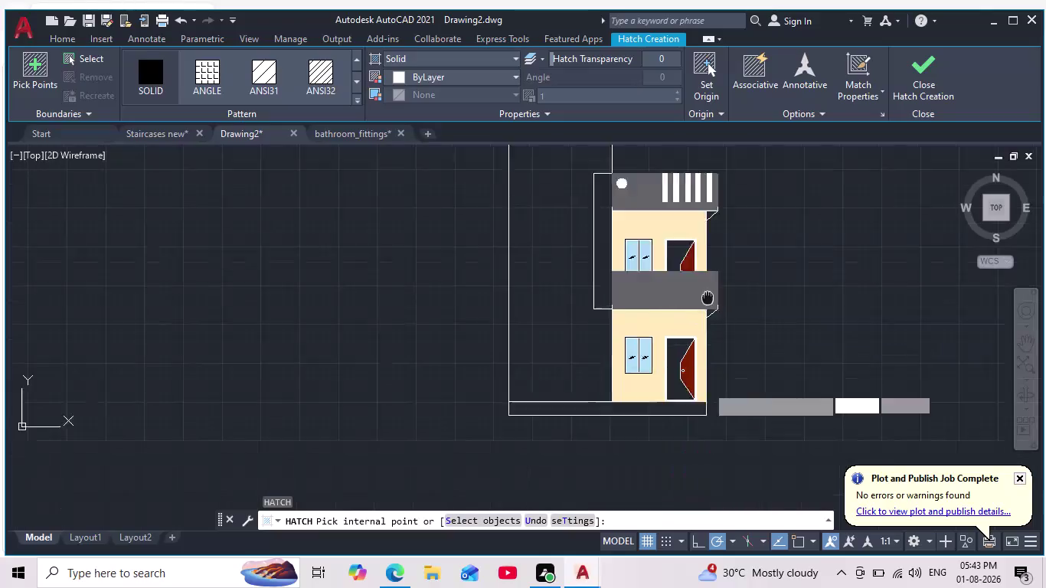
Cancel the unfinished hatch fill so no command is running.
scroll(down, 3)
middle_drag(711, 408, 739, 308)
scroll(up, 3)
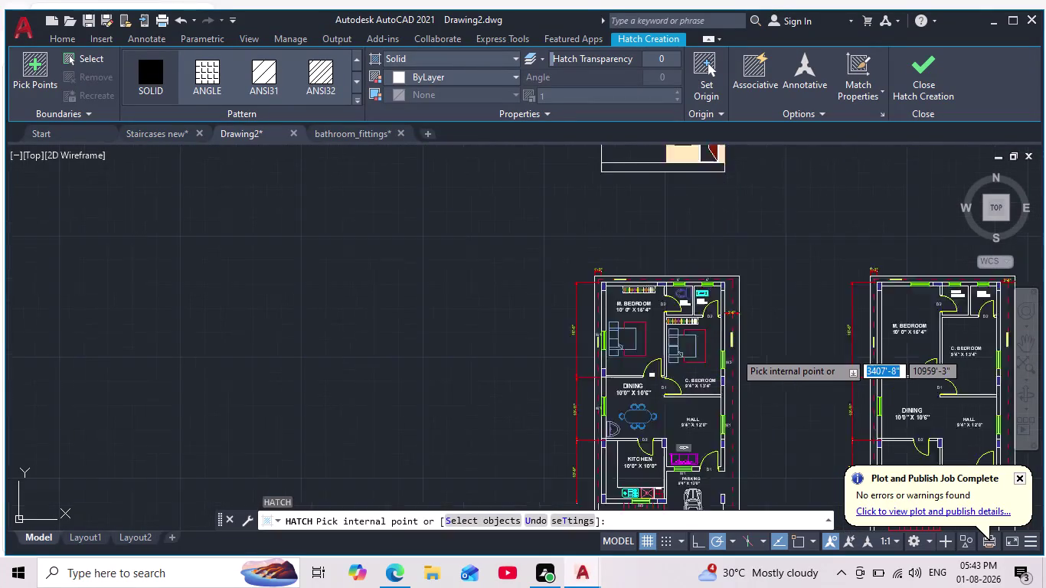
key(Escape)
key(Escape)
Pan and zoom across both floor plans, then recentre the front elevation.
middle_drag(751, 344, 760, 310)
scroll(up, 3)
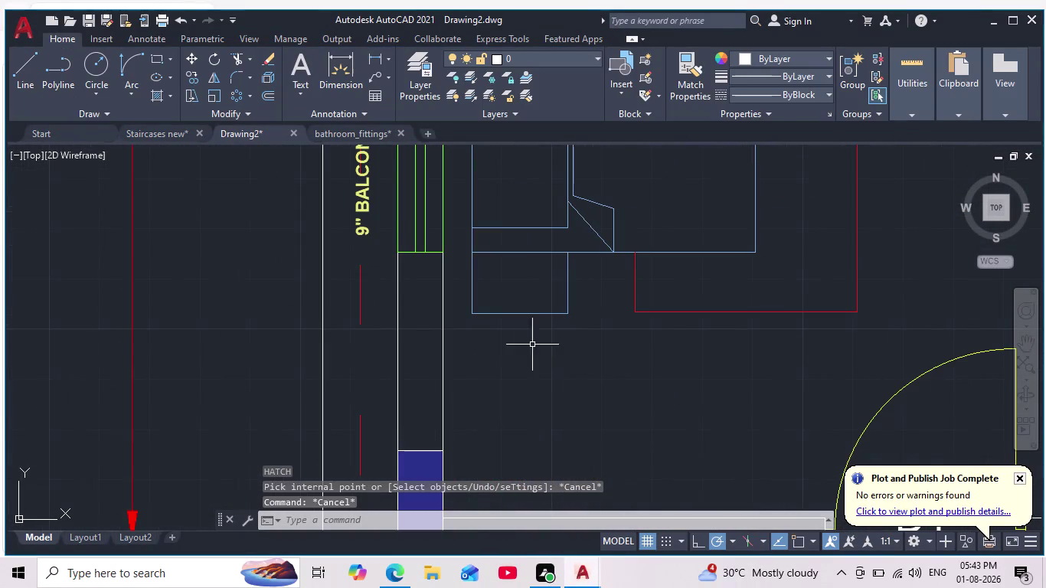
scroll(down, 3)
scroll(up, 3)
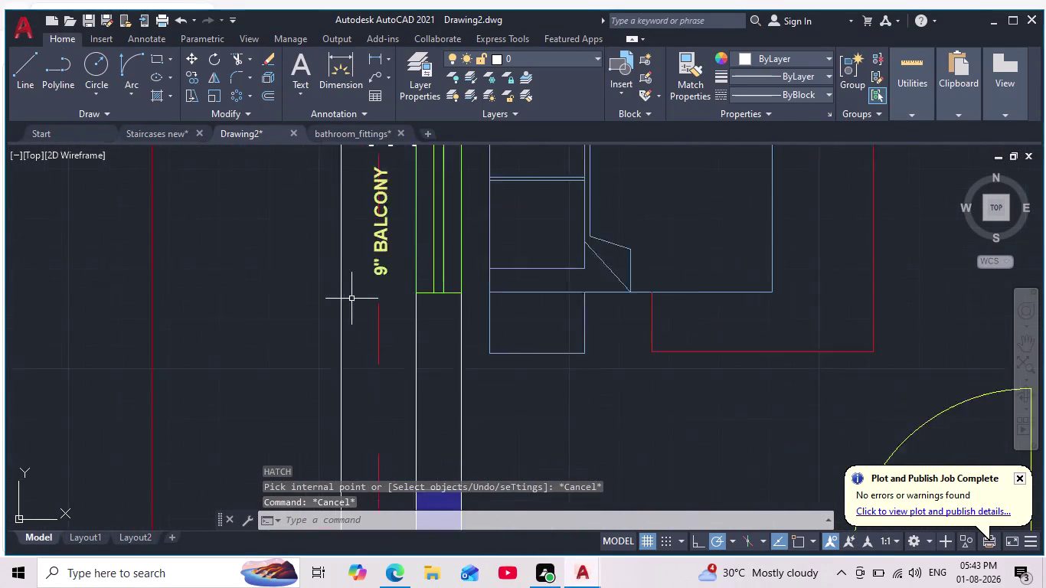
scroll(down, 3)
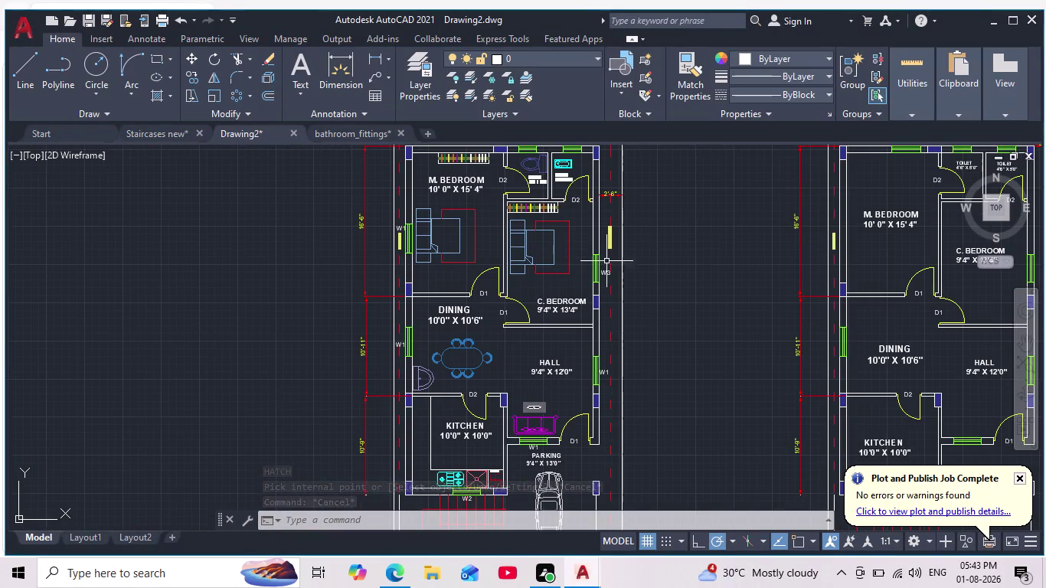
scroll(up, 3)
scroll(up, 3)
middle_drag(610, 222, 613, 295)
scroll(down, 3)
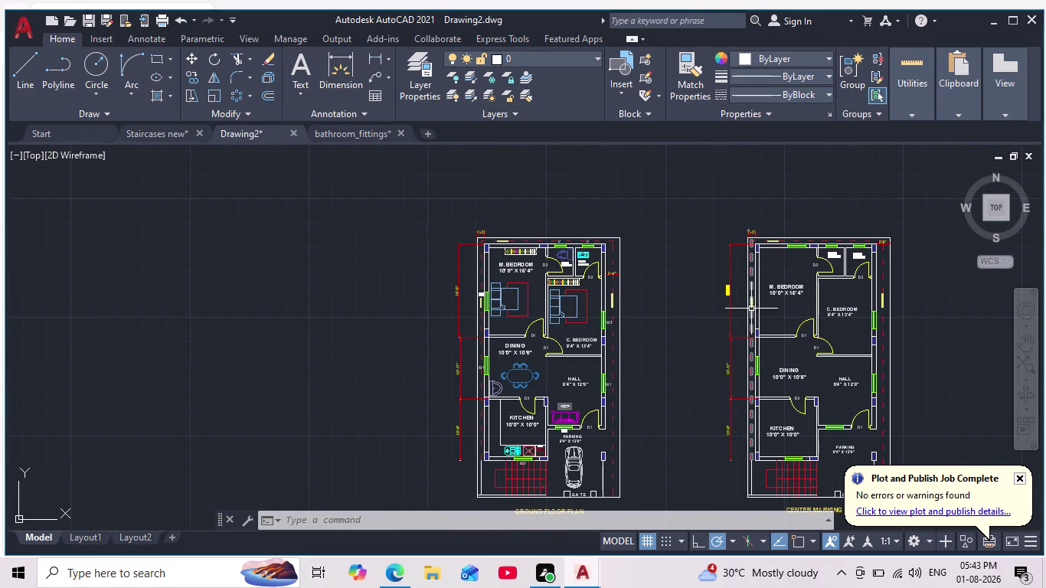
middle_drag(676, 352, 674, 333)
scroll(down, 3)
scroll(up, 3)
middle_drag(658, 353, 678, 469)
scroll(down, 3)
scroll(up, 3)
middle_drag(666, 311, 672, 393)
middle_drag(686, 351, 686, 368)
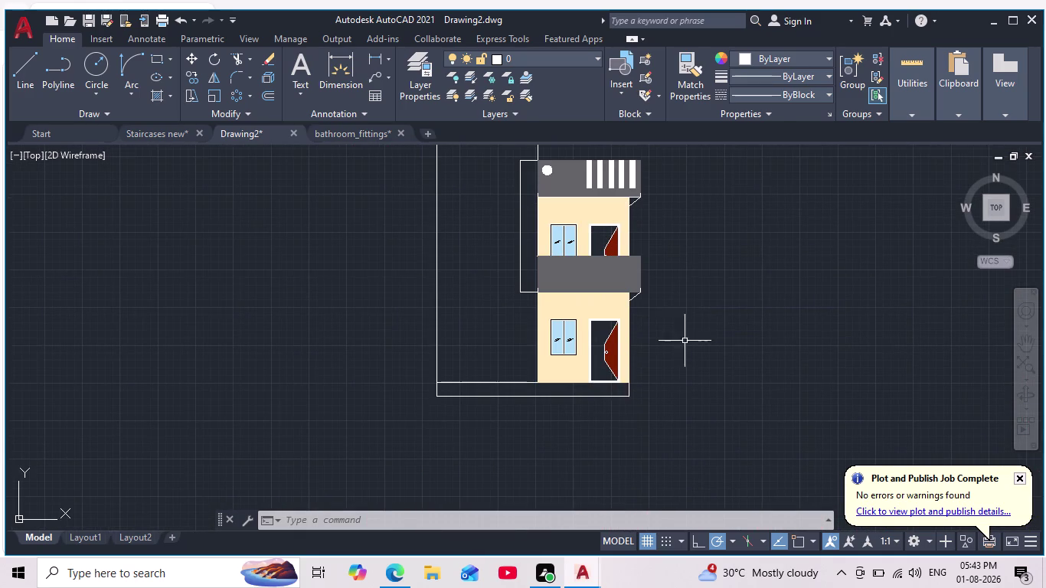
middle_drag(686, 368, 685, 390)
key(h)
key(Return)
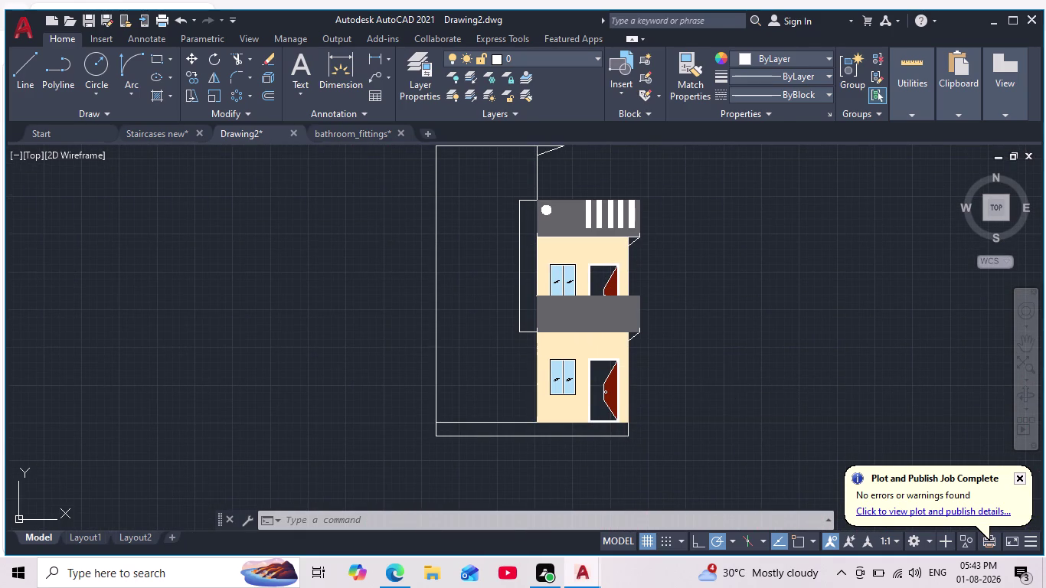
scroll(up, 3)
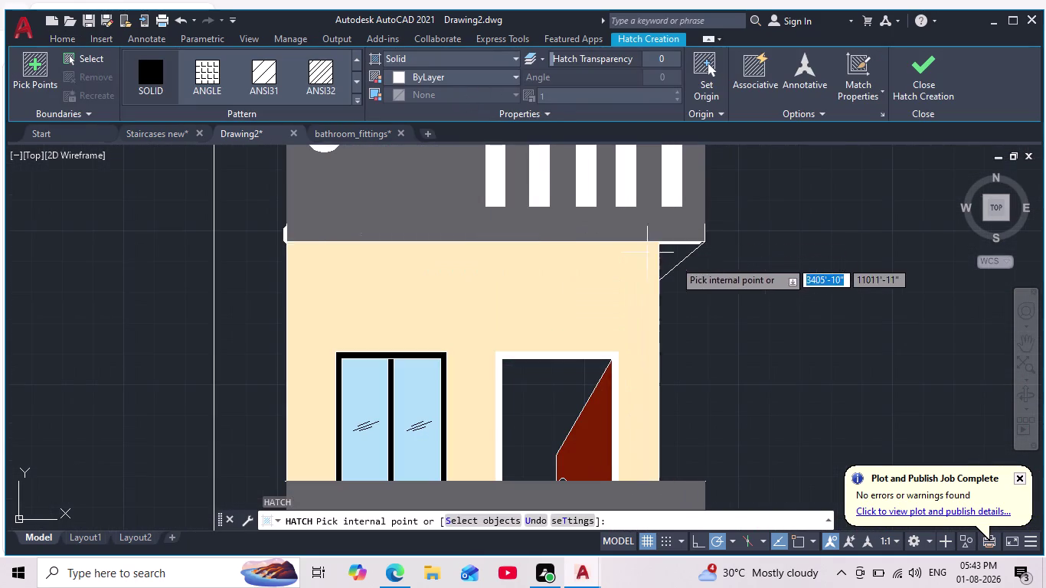
scroll(up, 3)
click(673, 249)
scroll(down, 3)
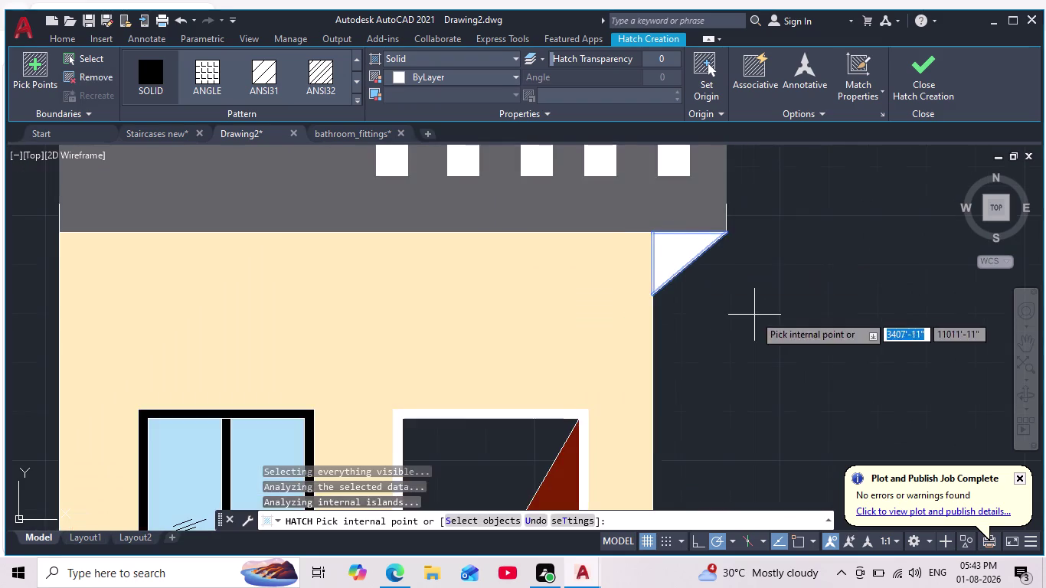
middle_drag(754, 316, 741, 293)
scroll(down, 3)
middle_drag(764, 387, 717, 322)
scroll(up, 3)
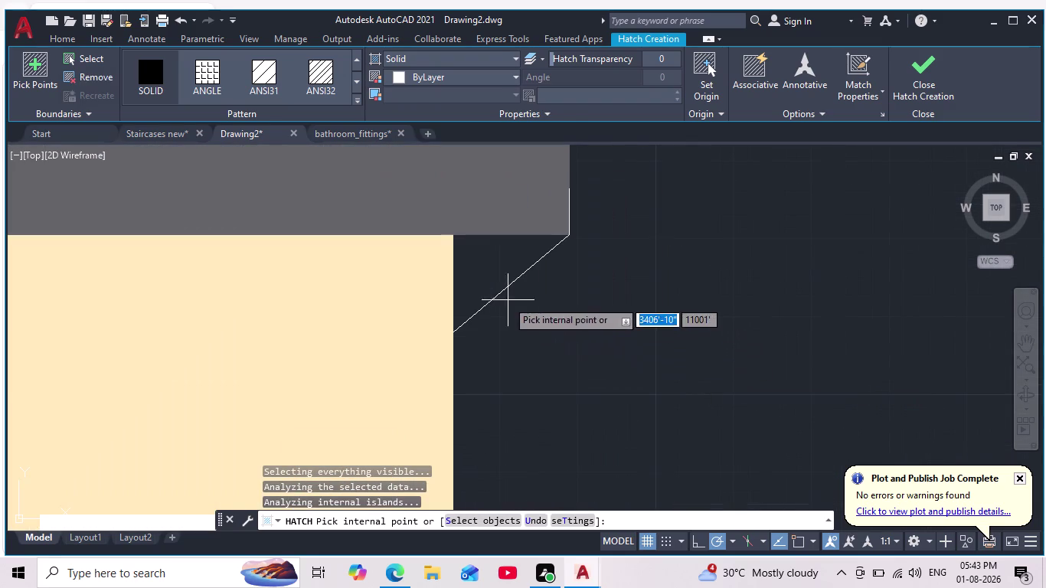
click(492, 284)
scroll(down, 3)
key(Escape)
scroll(down, 3)
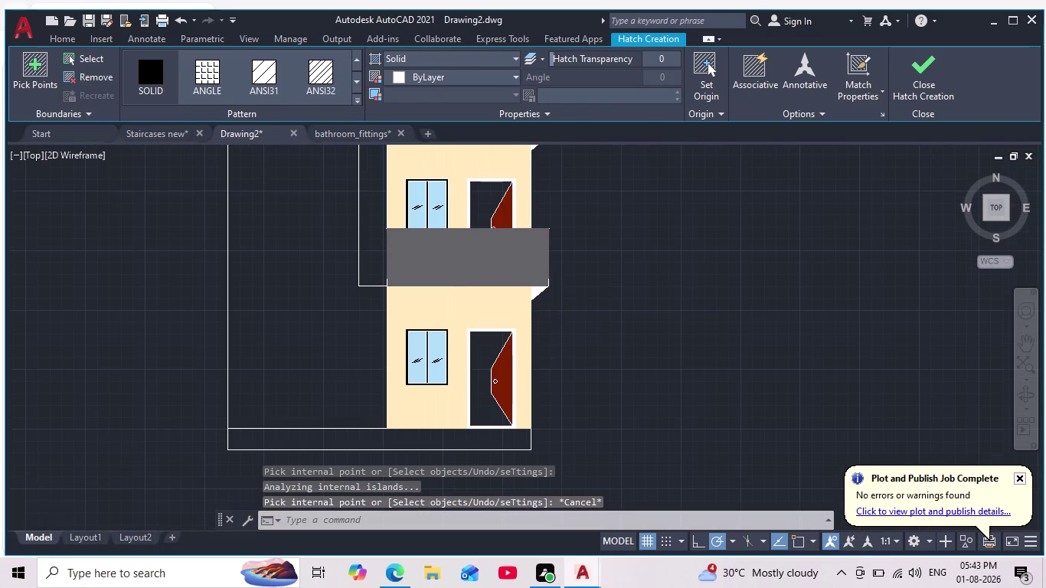
middle_drag(592, 334, 601, 361)
scroll(down, 3)
scroll(up, 3)
middle_drag(598, 371, 605, 372)
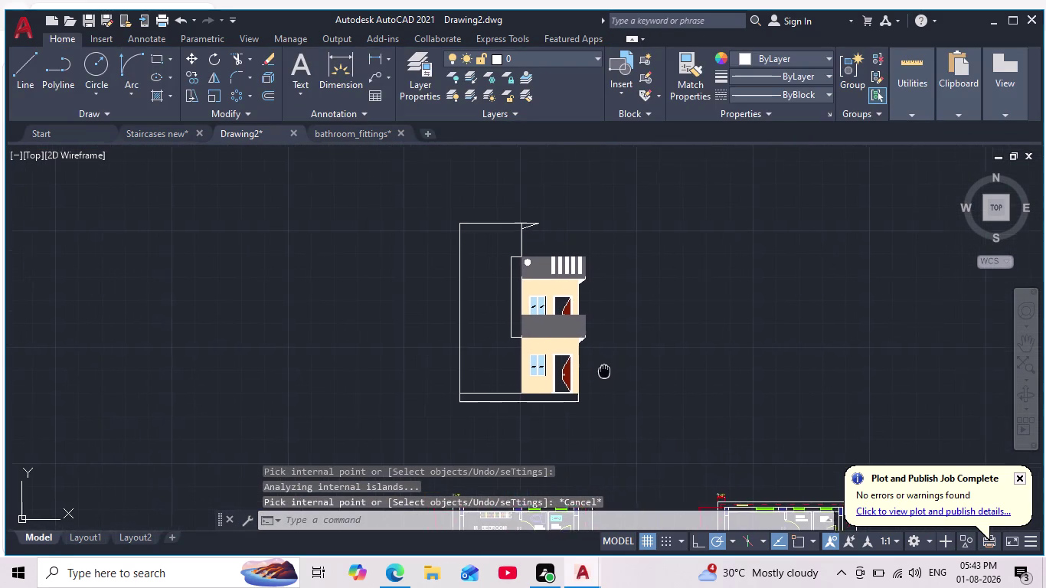
middle_drag(606, 372, 624, 378)
scroll(up, 3)
middle_drag(642, 357, 672, 384)
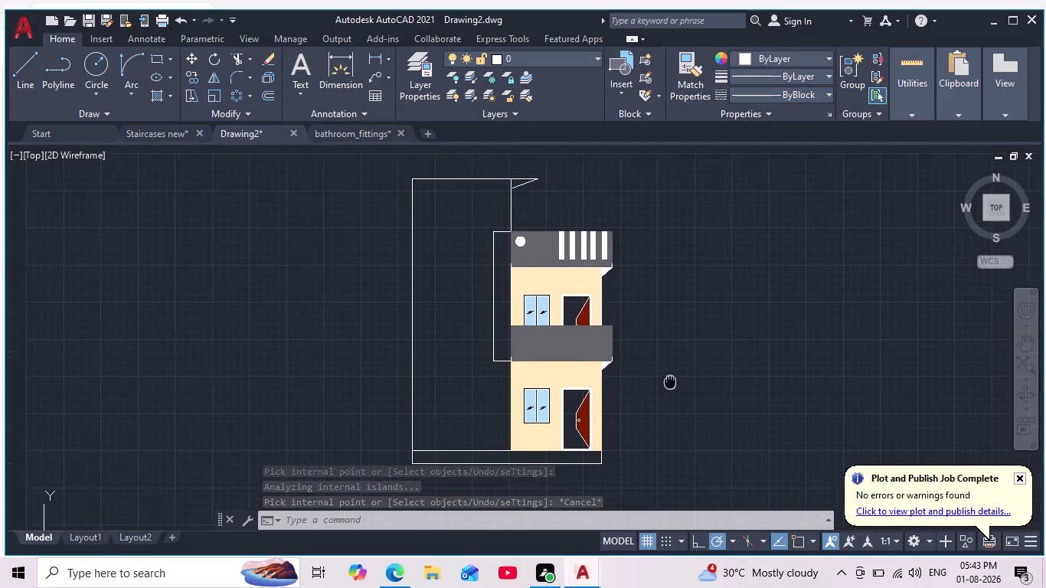
middle_drag(673, 384, 676, 386)
scroll(down, 3)
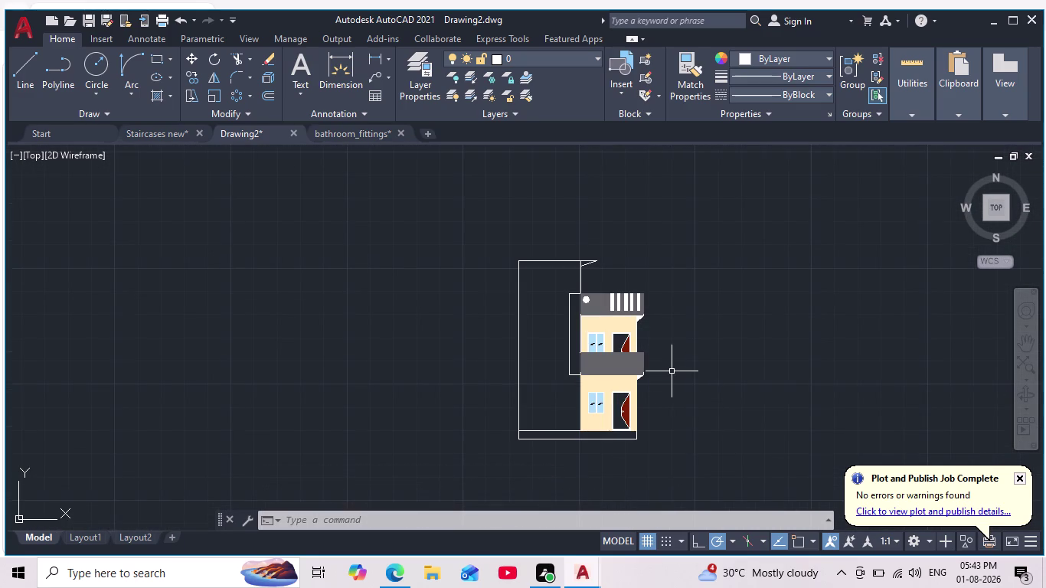
scroll(up, 3)
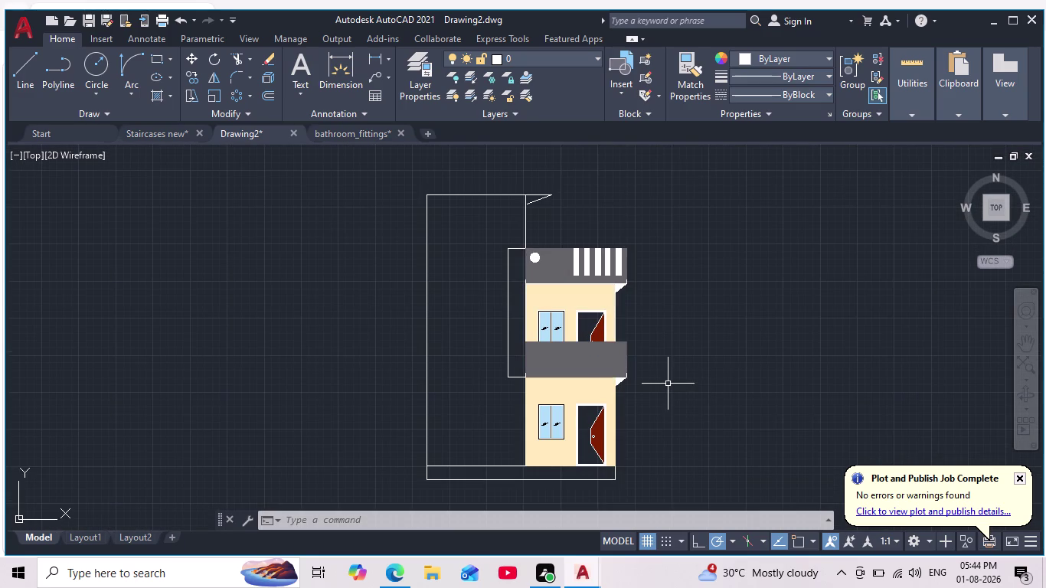
scroll(down, 3)
scroll(up, 3)
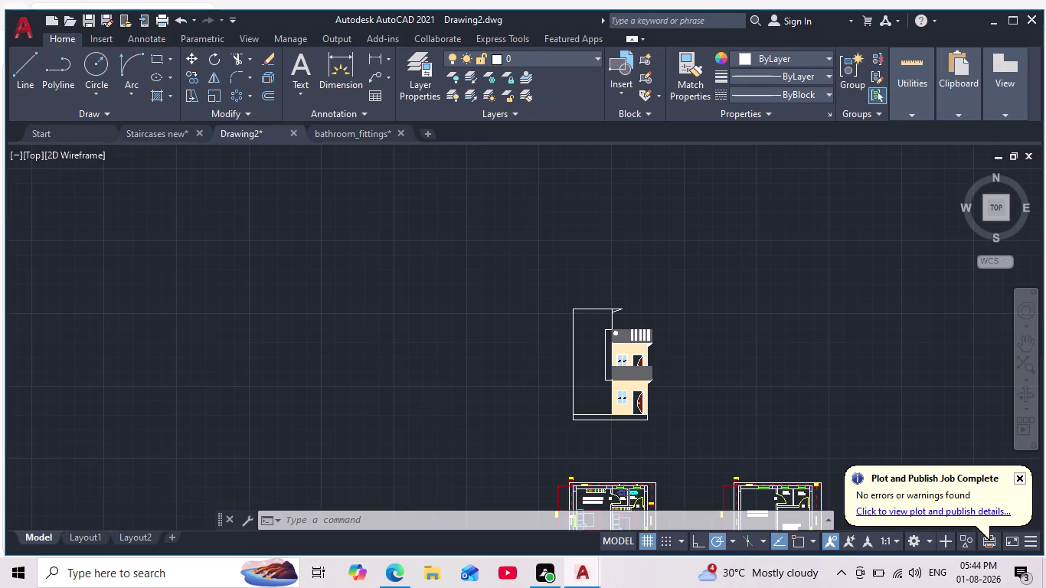
middle_drag(666, 383, 703, 424)
scroll(down, 3)
scroll(up, 3)
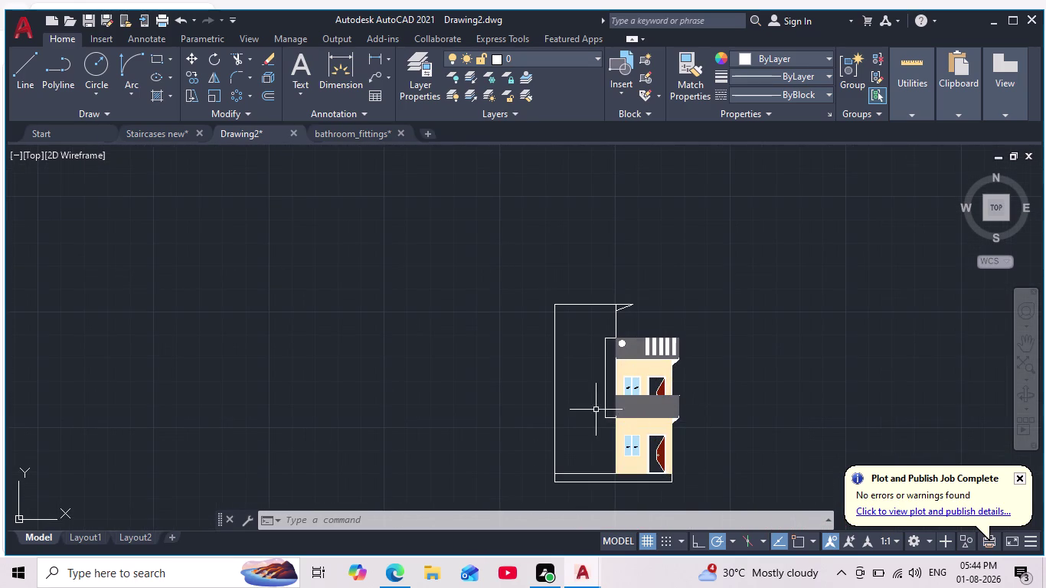
scroll(up, 3)
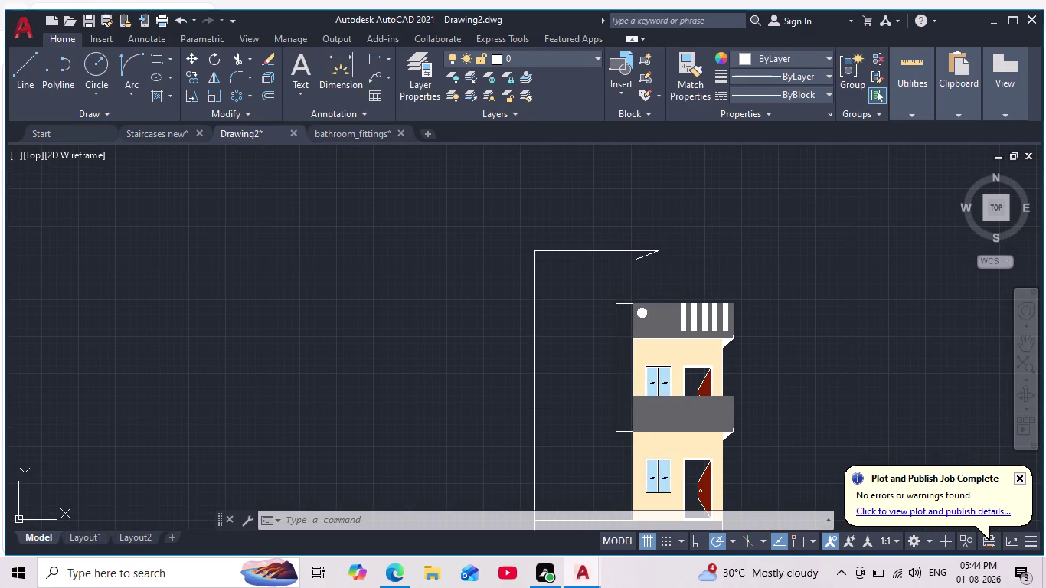
scroll(down, 3)
scroll(up, 3)
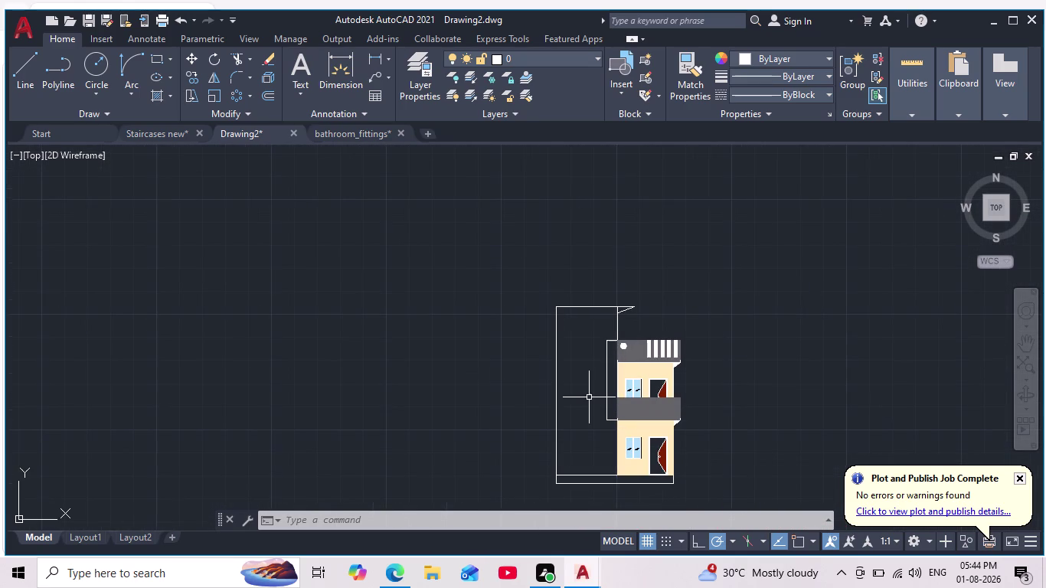
scroll(up, 3)
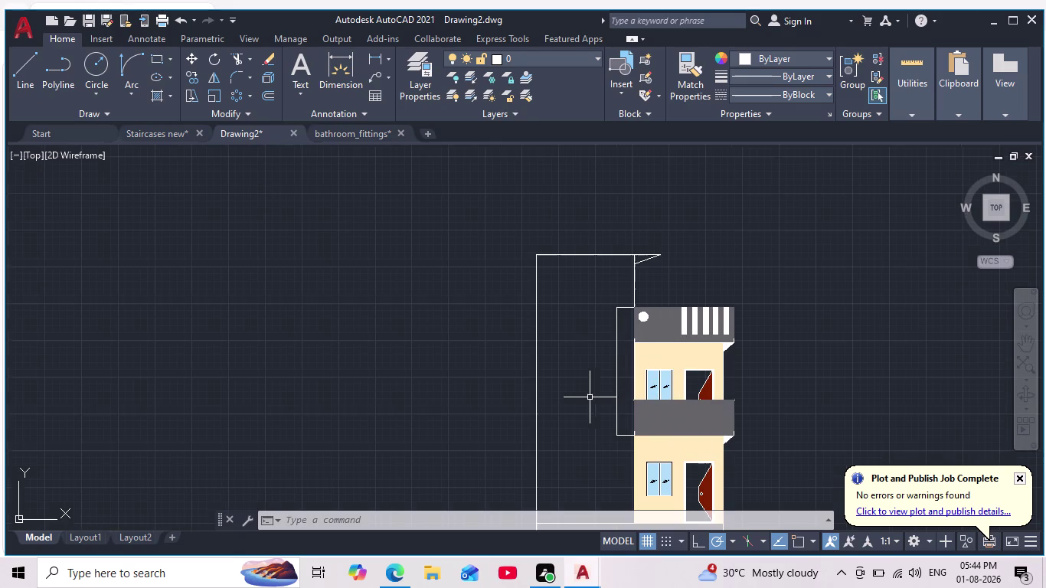
scroll(up, 3)
scroll(down, 3)
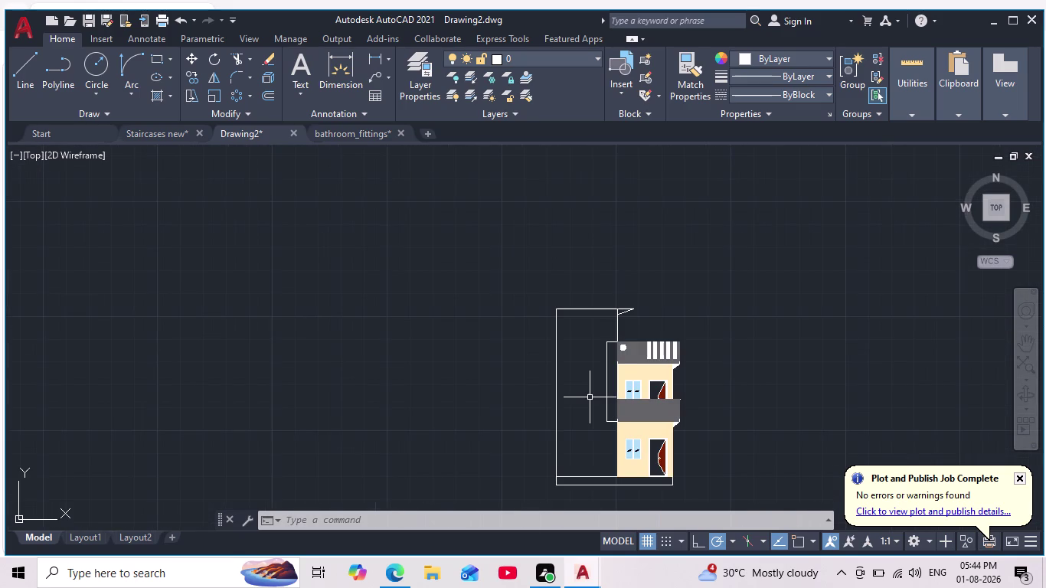
scroll(down, 3)
scroll(up, 3)
middle_drag(594, 400, 602, 369)
scroll(up, 3)
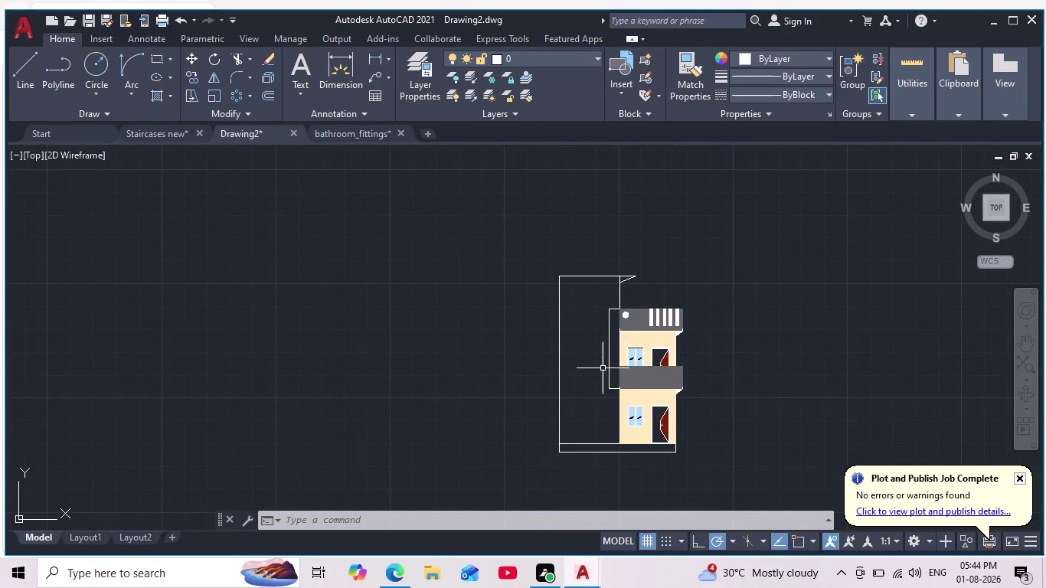
scroll(up, 3)
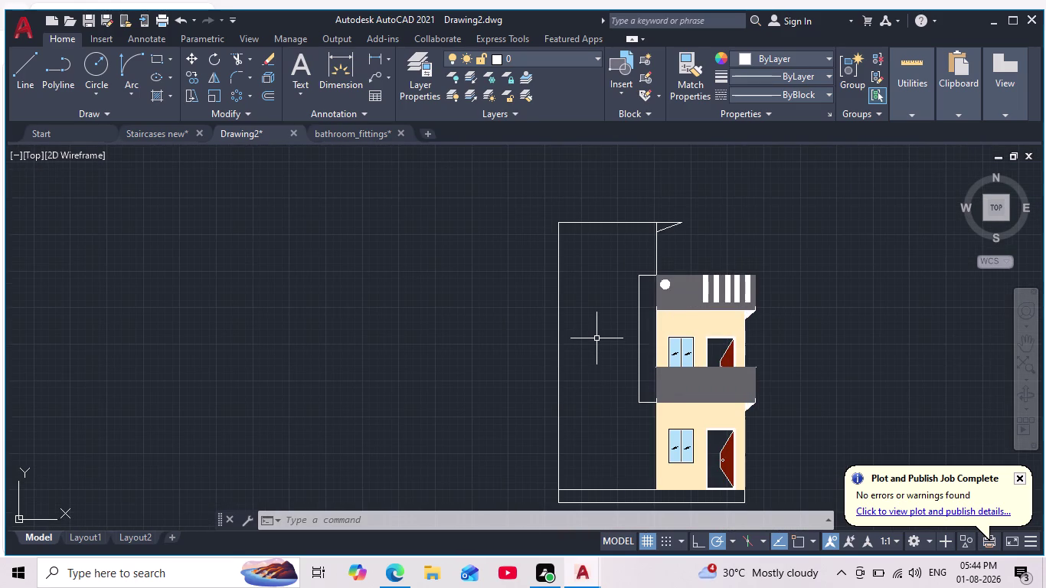
Solid-hatch the tall strip left of the house in dark grey 99,100,102.
key(h)
key(Return)
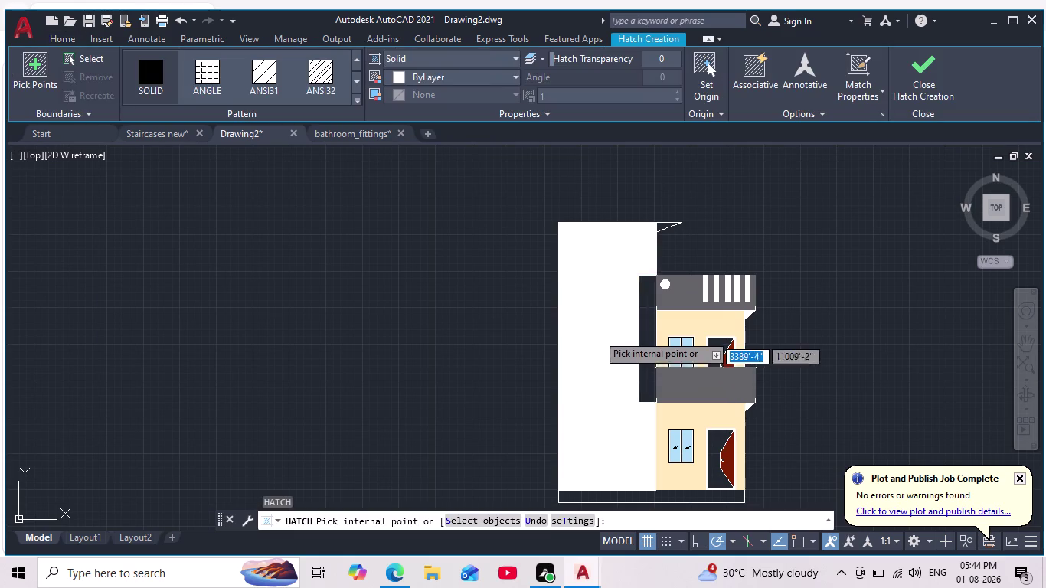
click(444, 78)
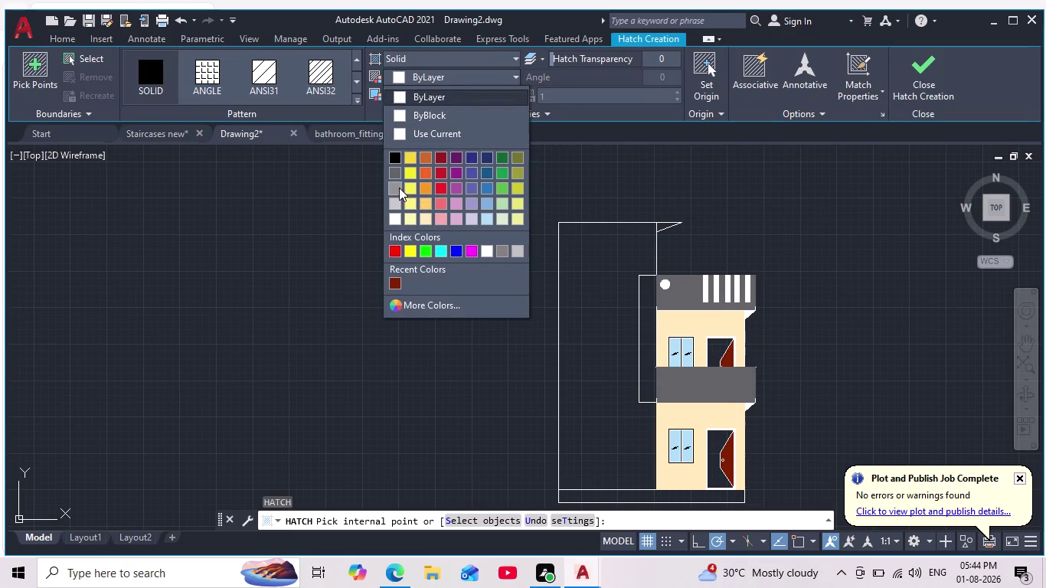
click(394, 173)
scroll(down, 3)
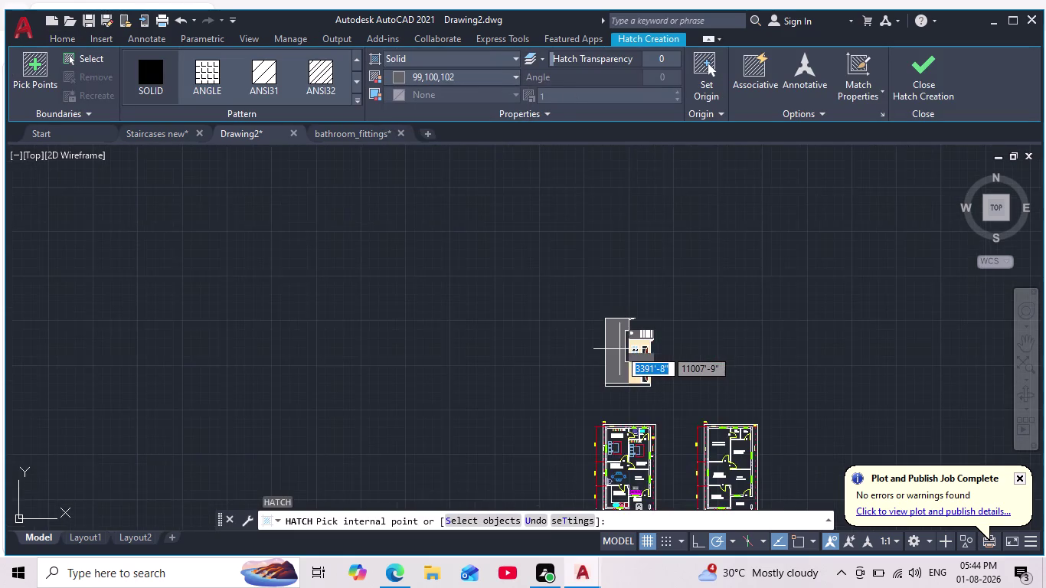
scroll(up, 3)
middle_drag(620, 349, 590, 352)
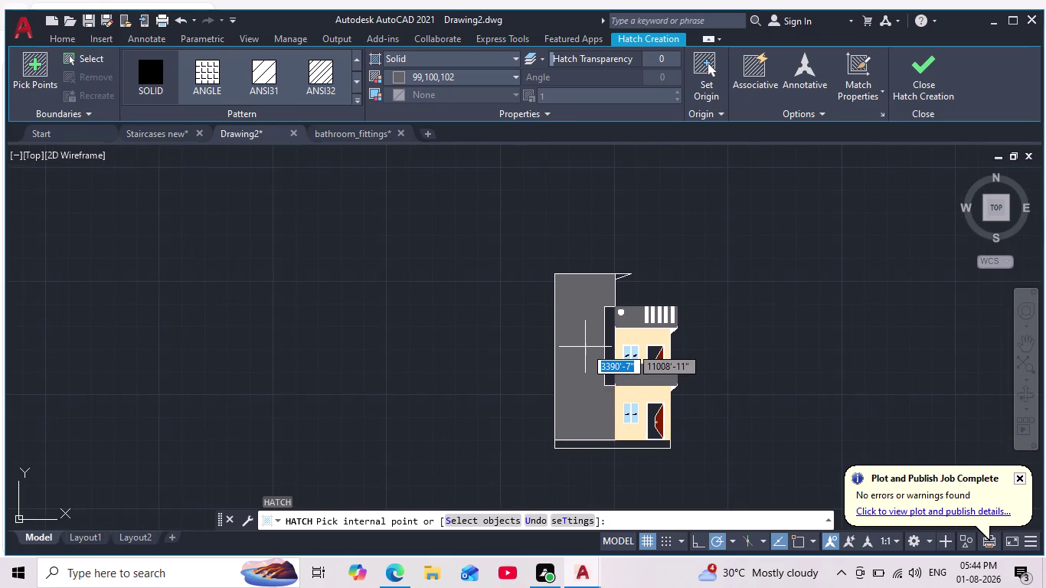
scroll(up, 3)
click(584, 346)
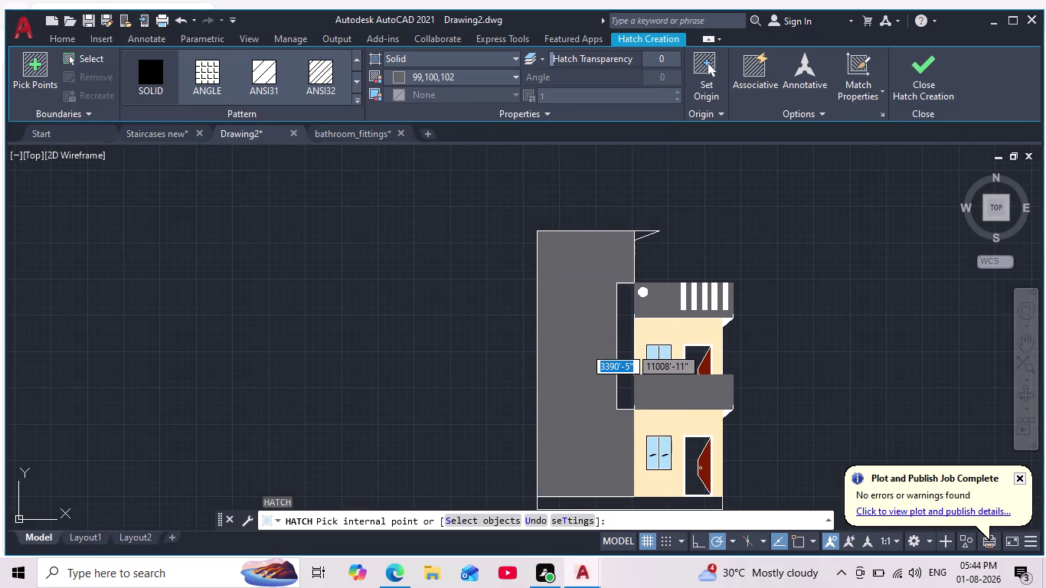
key(Escape)
Restart the solid hatch with a pale green fill colour.
scroll(down, 3)
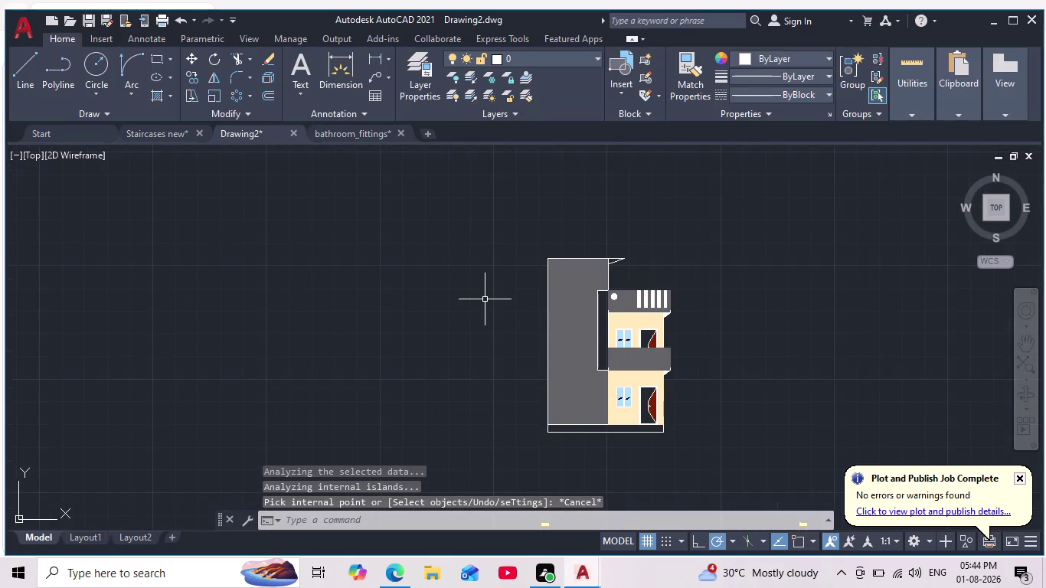
key(h)
key(Return)
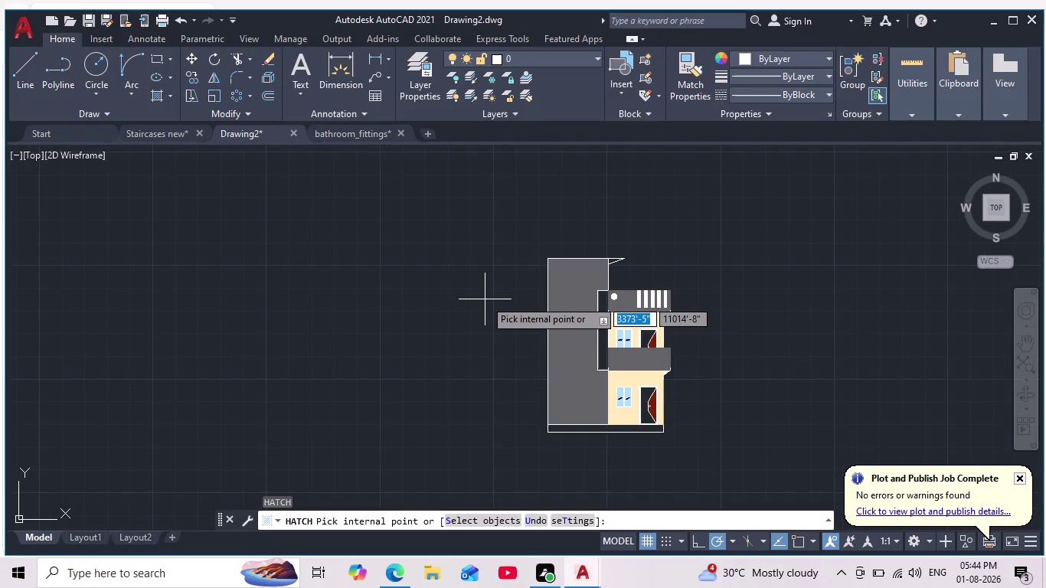
click(398, 75)
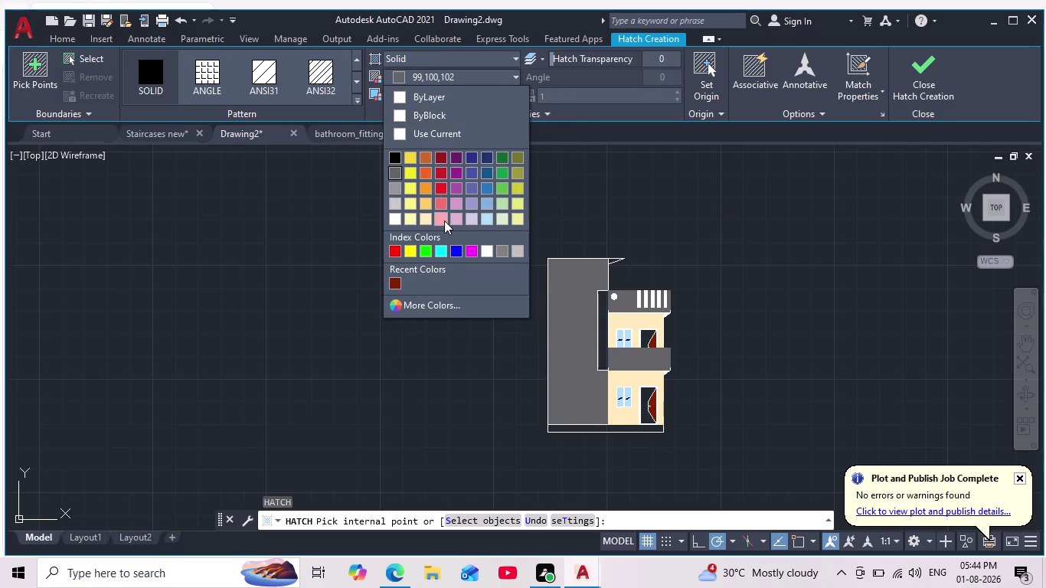
click(506, 221)
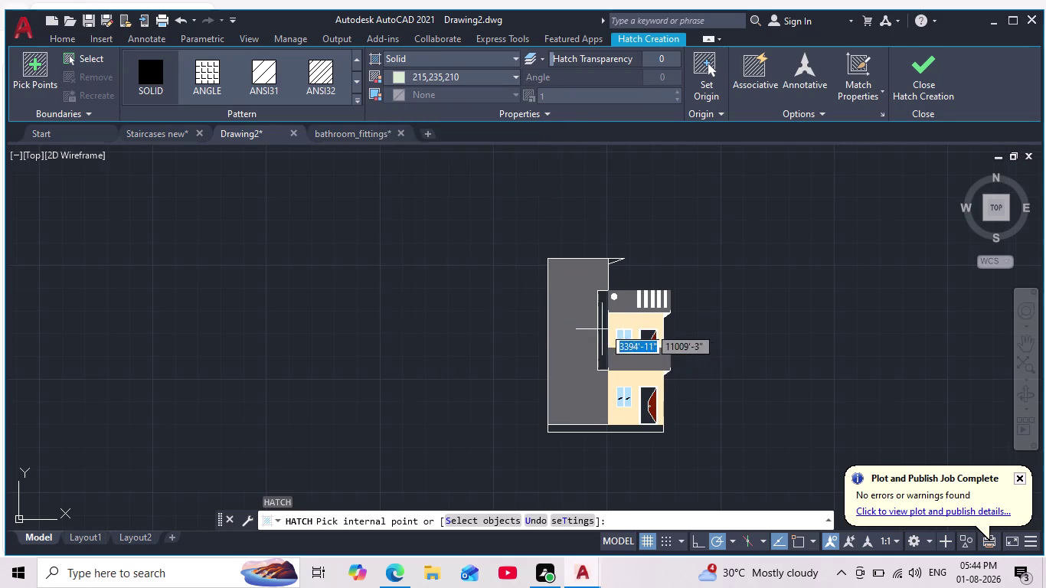
scroll(up, 3)
scroll(down, 3)
scroll(up, 3)
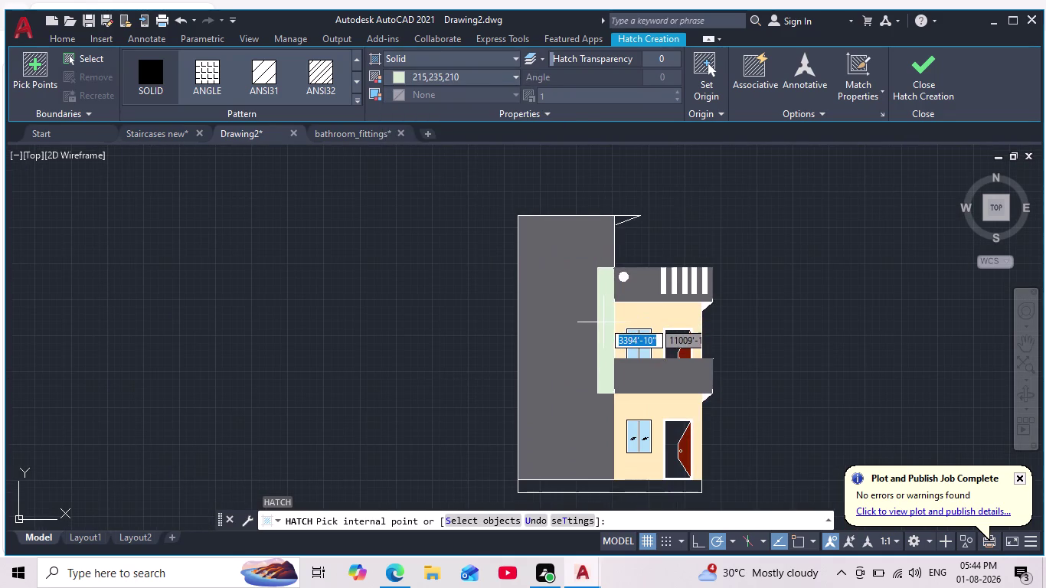
Switch the hatch colour to dark red, then reset it to ByLayer.
click(394, 78)
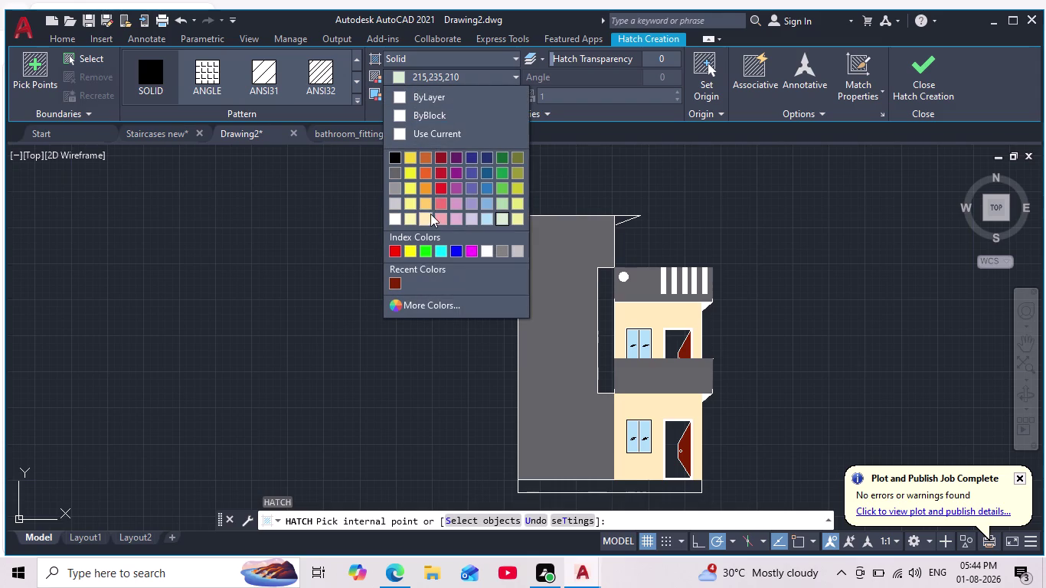
click(440, 157)
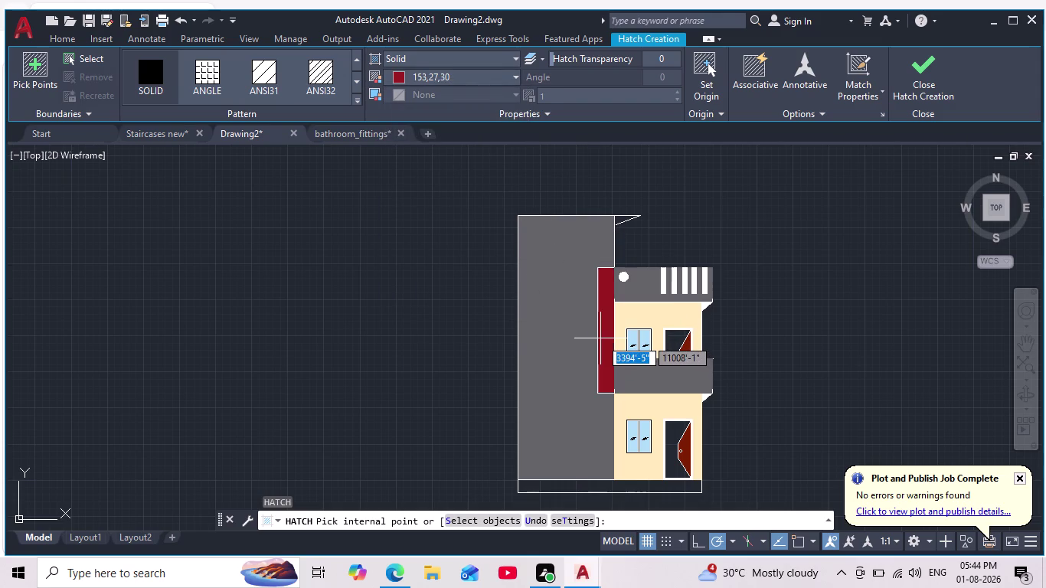
scroll(down, 3)
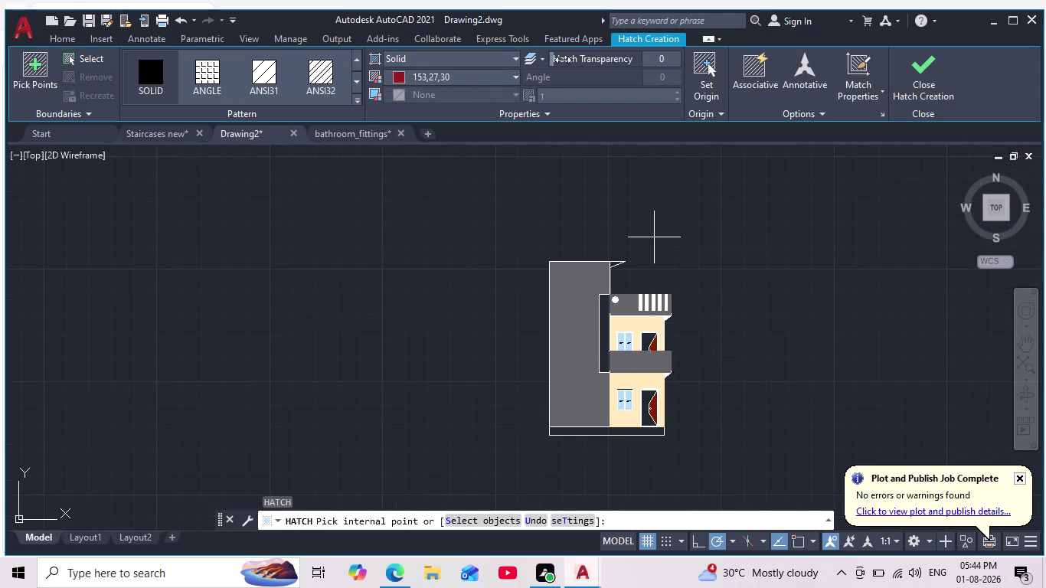
click(394, 78)
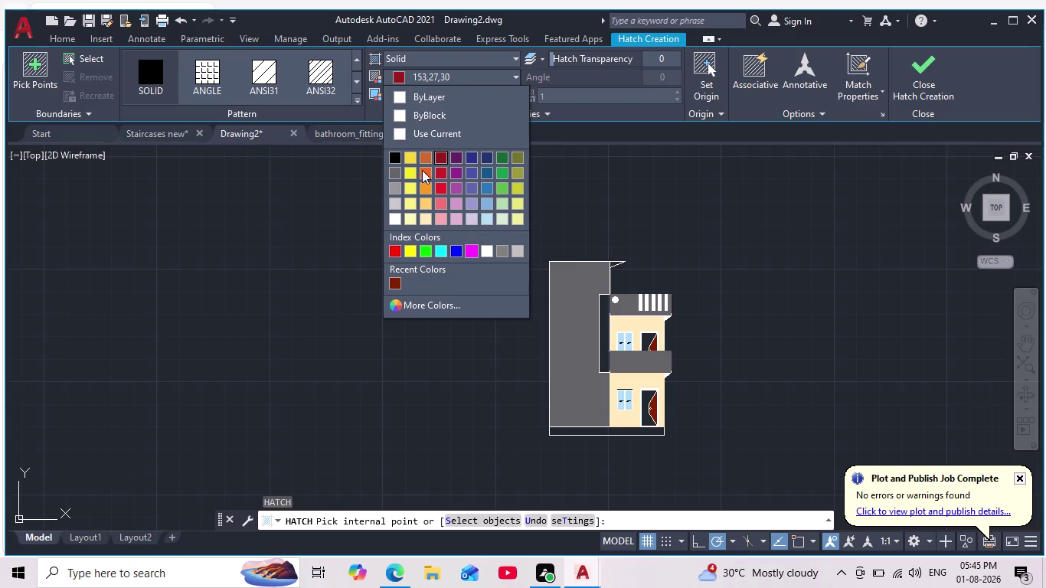
click(400, 96)
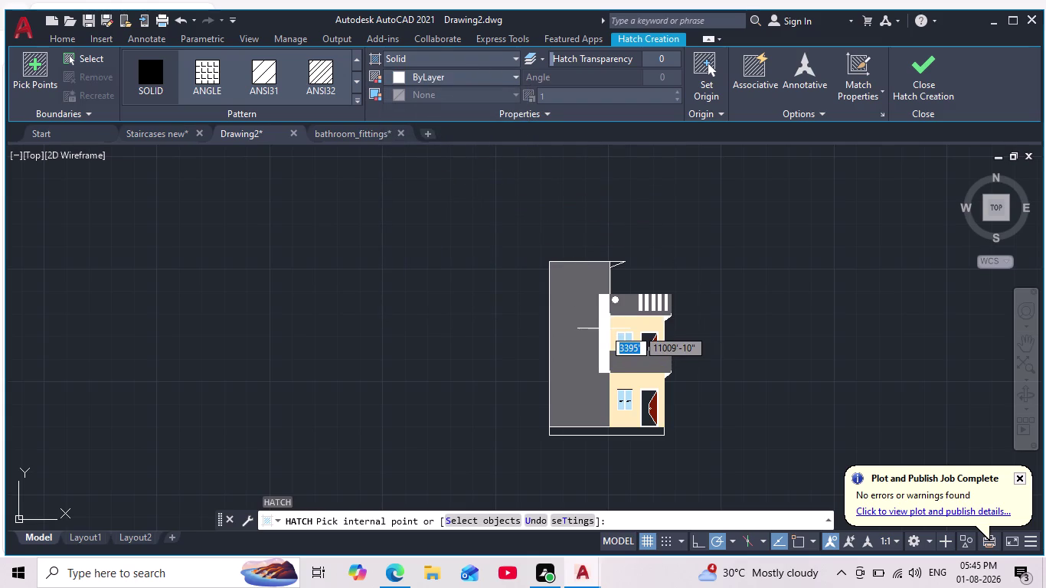
Pan and zoom to enlarge and recentre the front elevation.
scroll(down, 3)
scroll(up, 3)
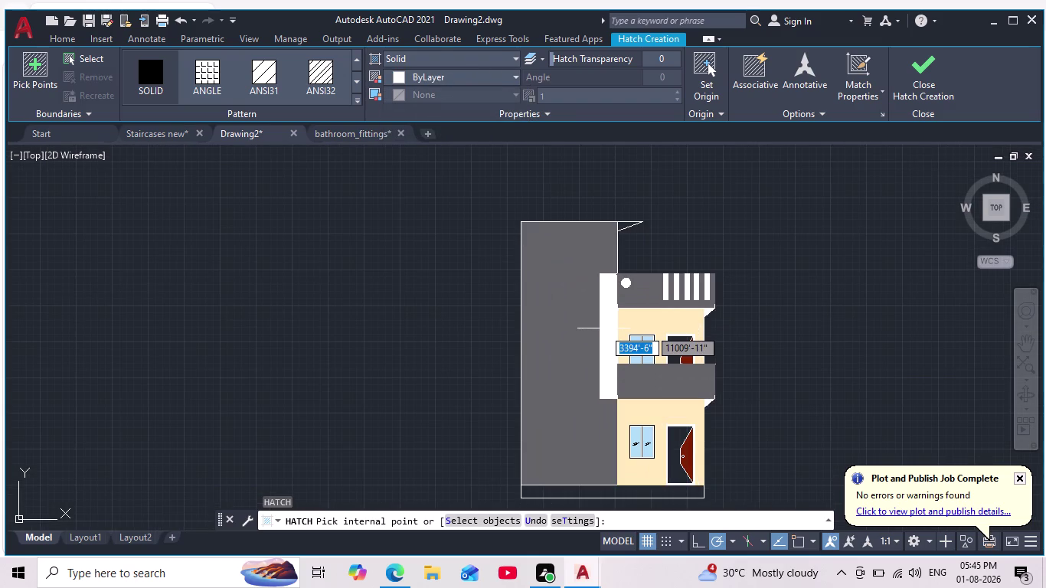
middle_drag(811, 235, 798, 278)
scroll(down, 3)
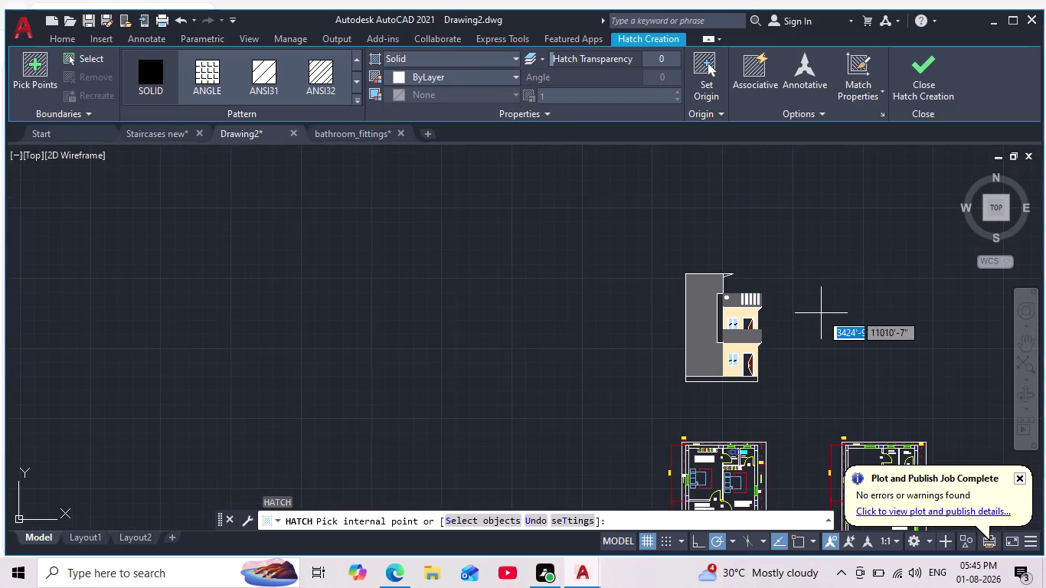
middle_drag(821, 313, 785, 329)
scroll(up, 3)
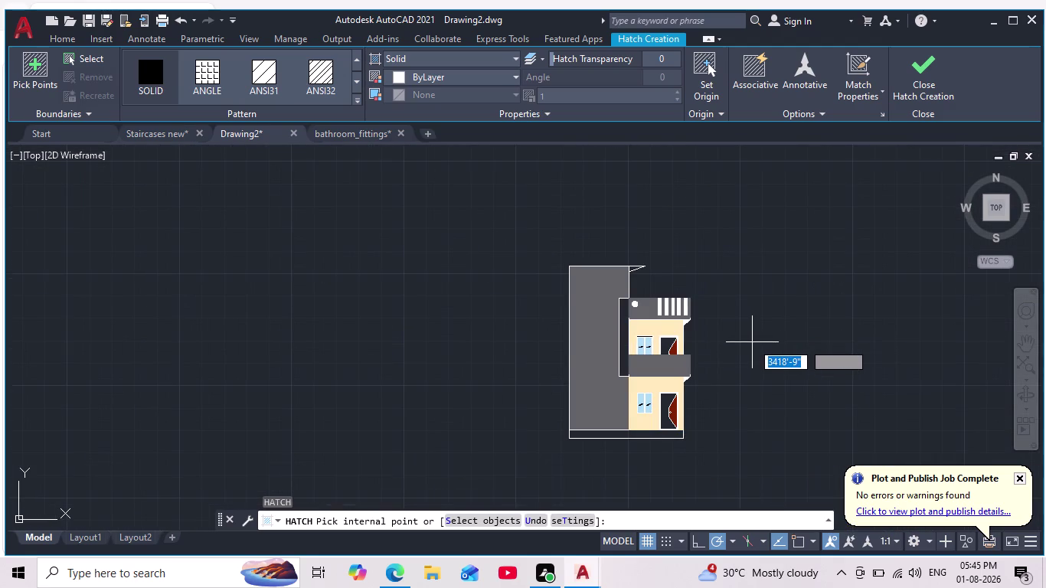
scroll(up, 3)
middle_drag(752, 354, 790, 338)
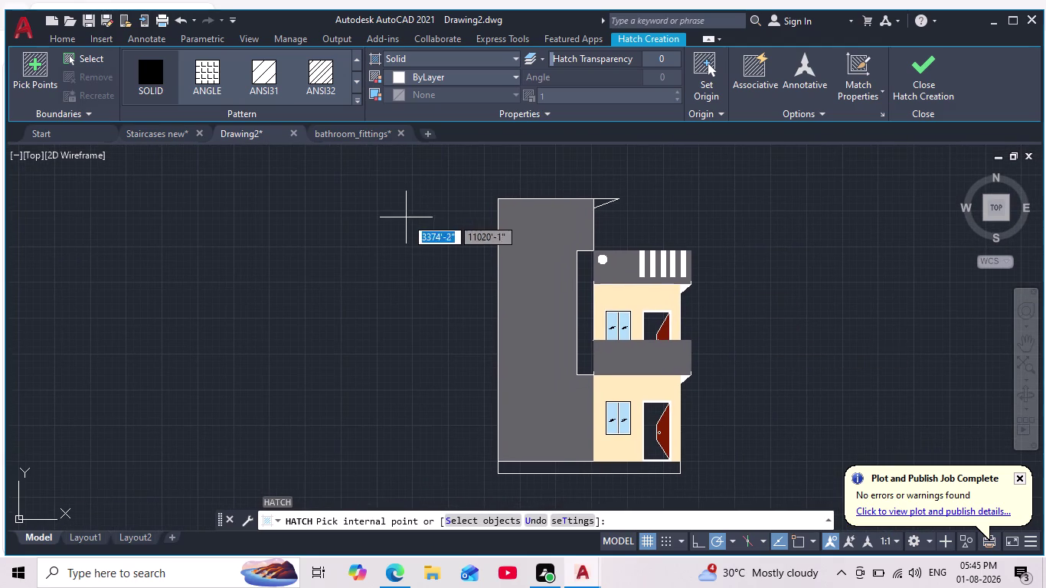
middle_drag(406, 218, 428, 261)
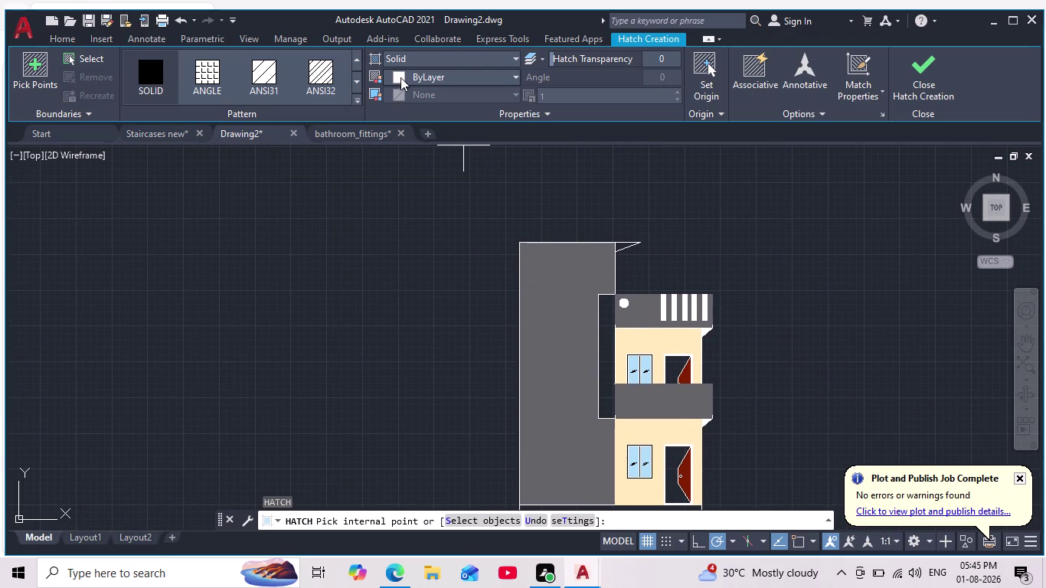
Set the hatch colour to pink 247,171,174, then open the Select Color dialog.
click(400, 76)
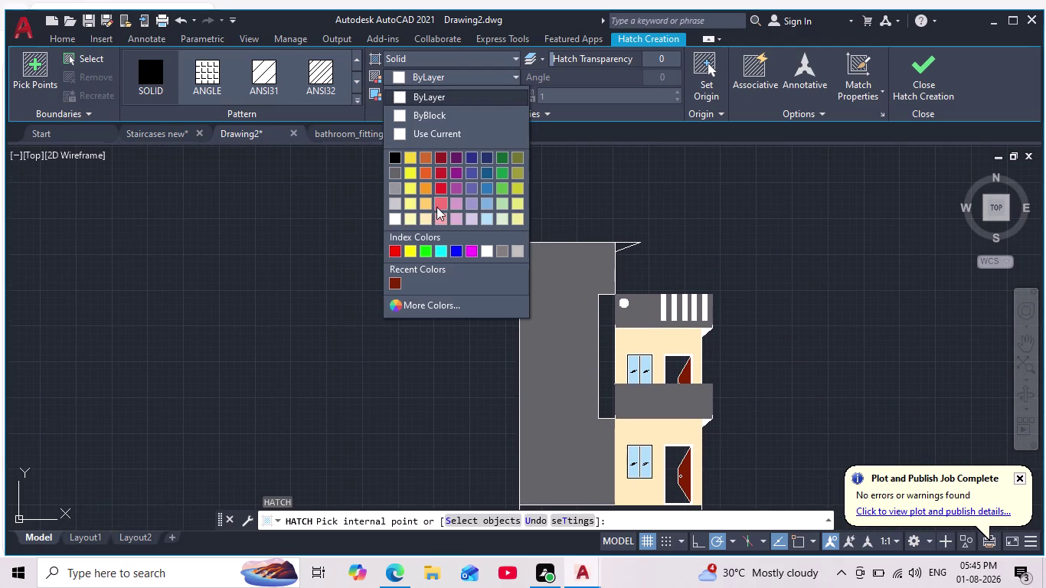
scroll(down, 3)
click(441, 217)
scroll(down, 3)
scroll(up, 3)
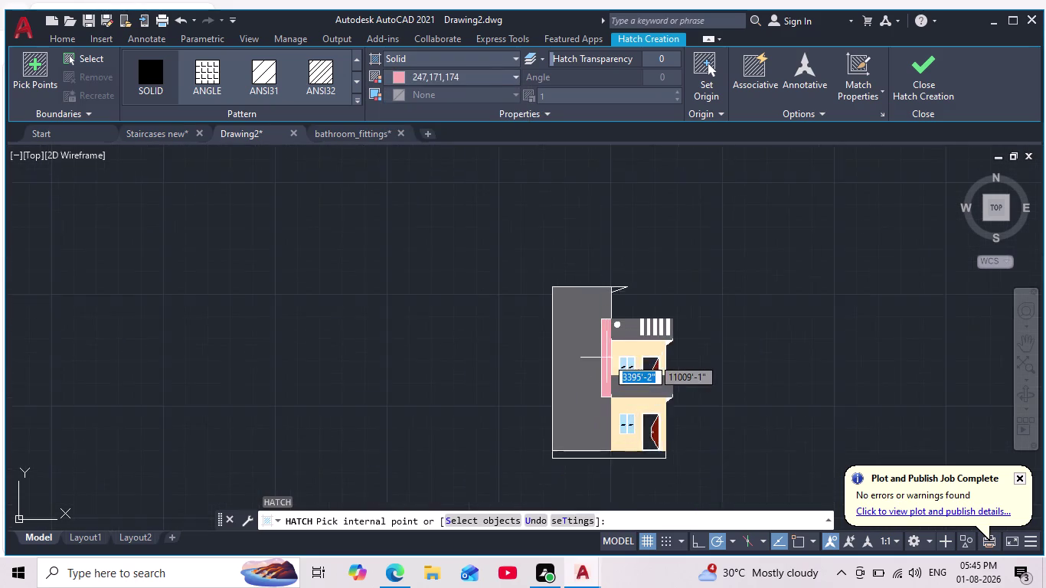
click(394, 81)
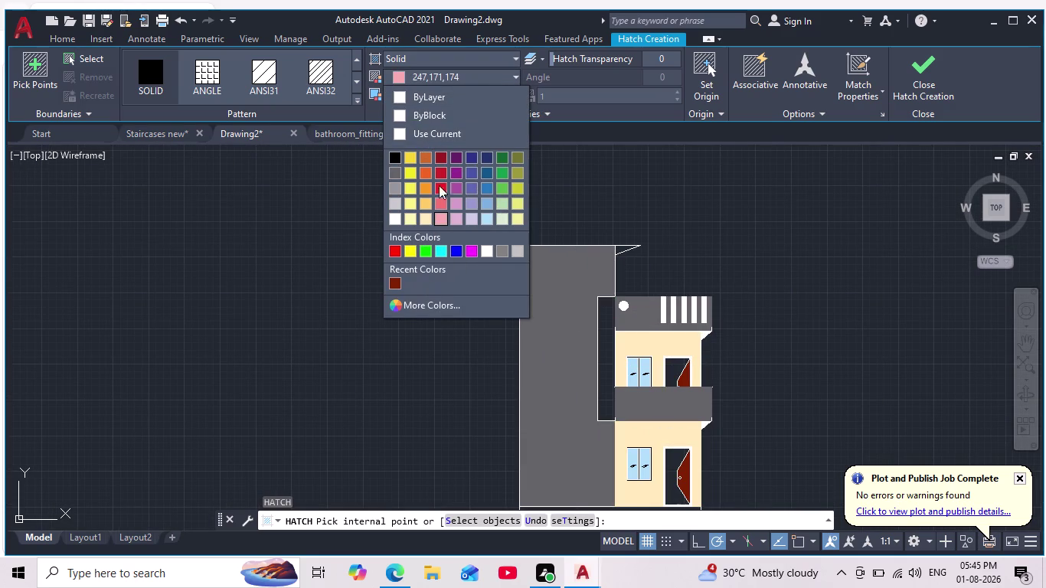
click(425, 310)
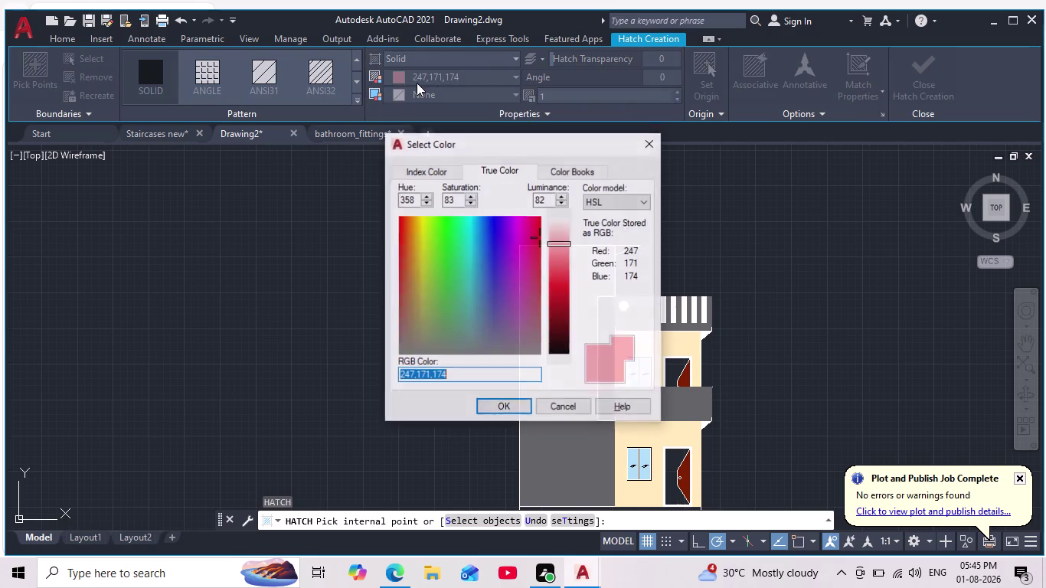
Choose index colour 66 (dark olive green) in Select Color and confirm.
click(437, 172)
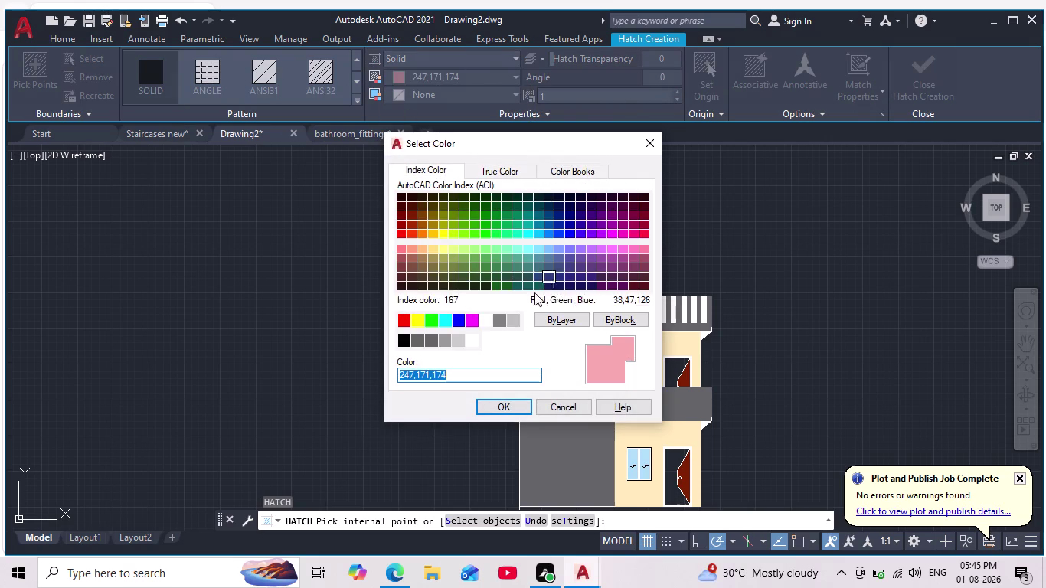
scroll(up, 3)
scroll(up, 3)
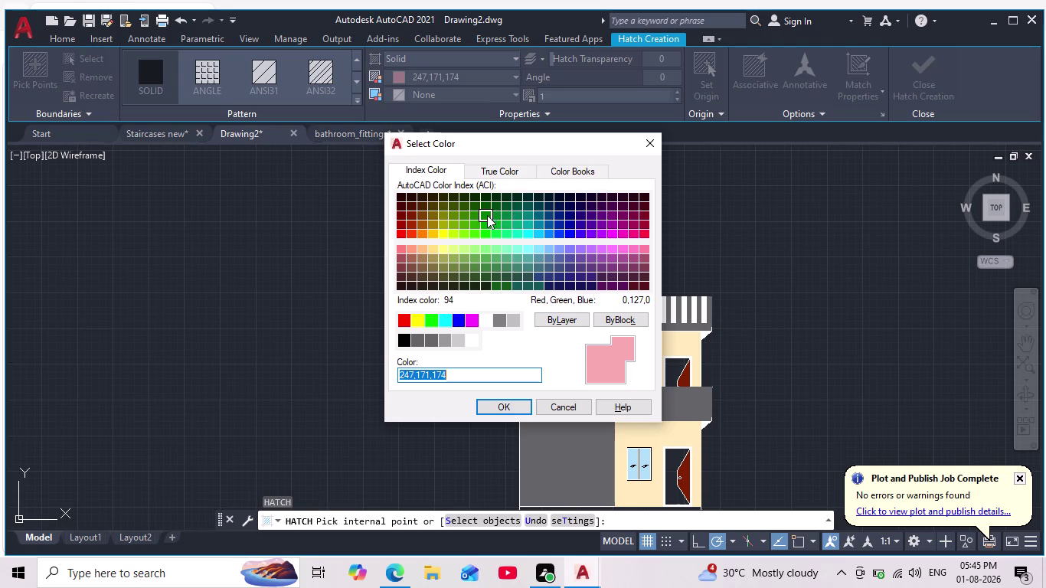
click(450, 203)
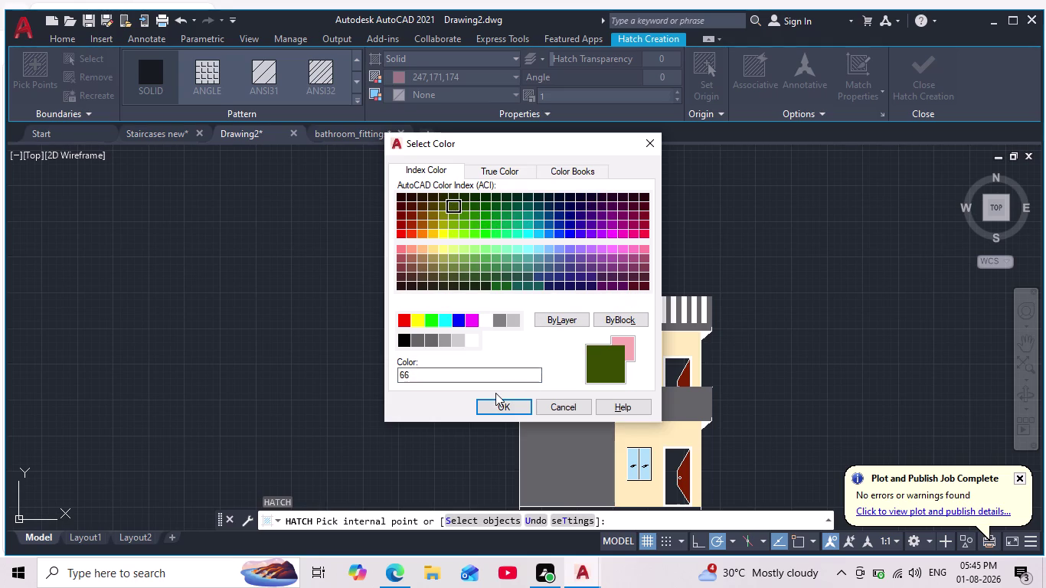
click(495, 400)
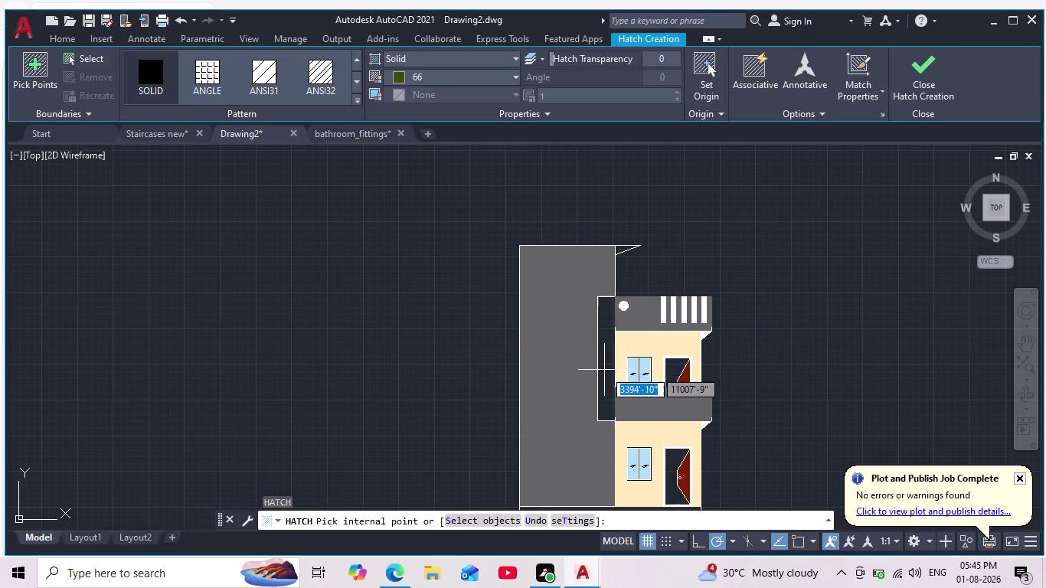
Pan and zoom to check the olive green strip and the floor plans below.
scroll(down, 3)
scroll(up, 3)
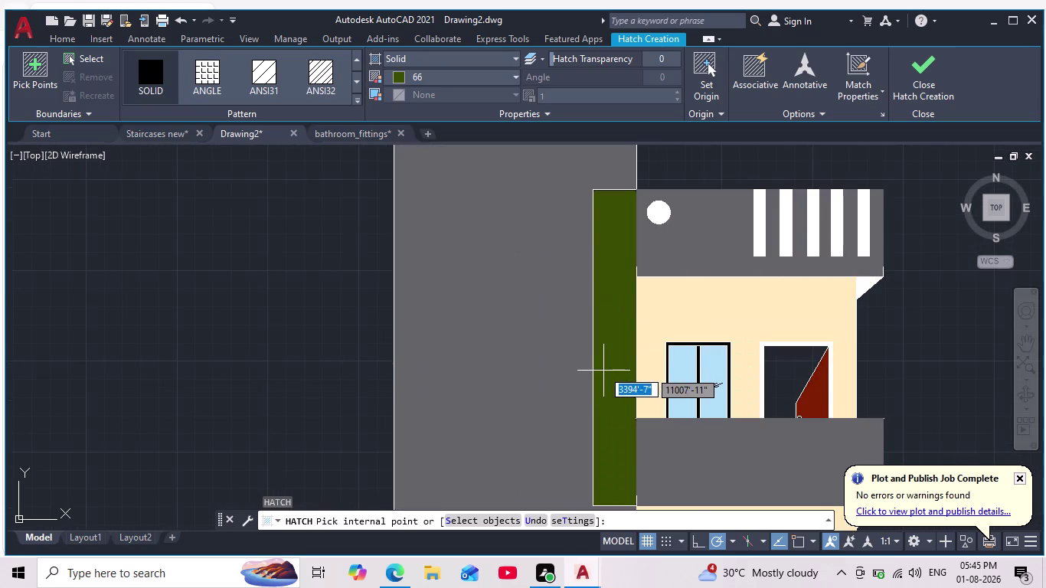
scroll(down, 3)
scroll(down, 3)
scroll(up, 3)
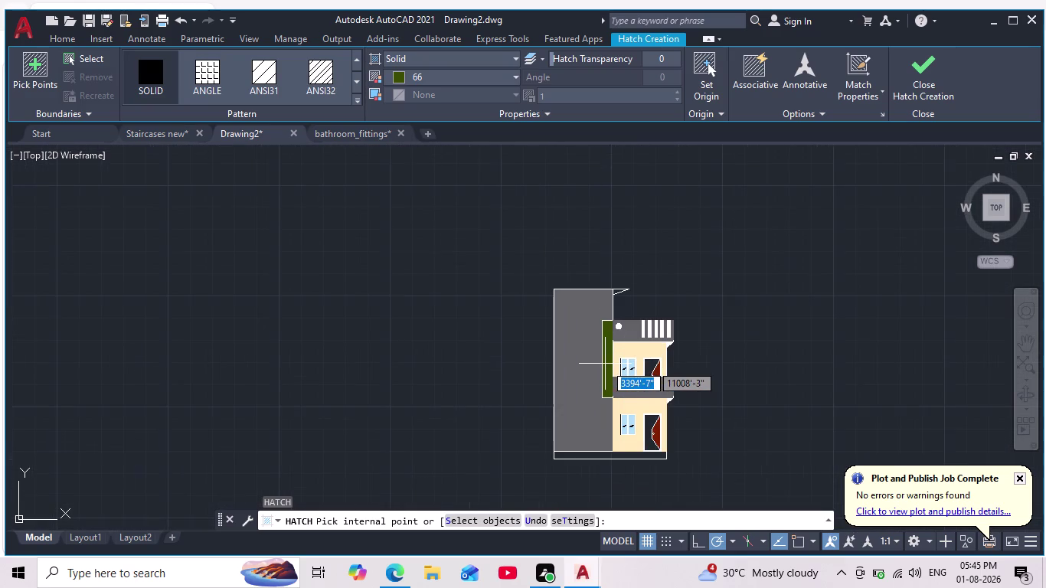
scroll(down, 3)
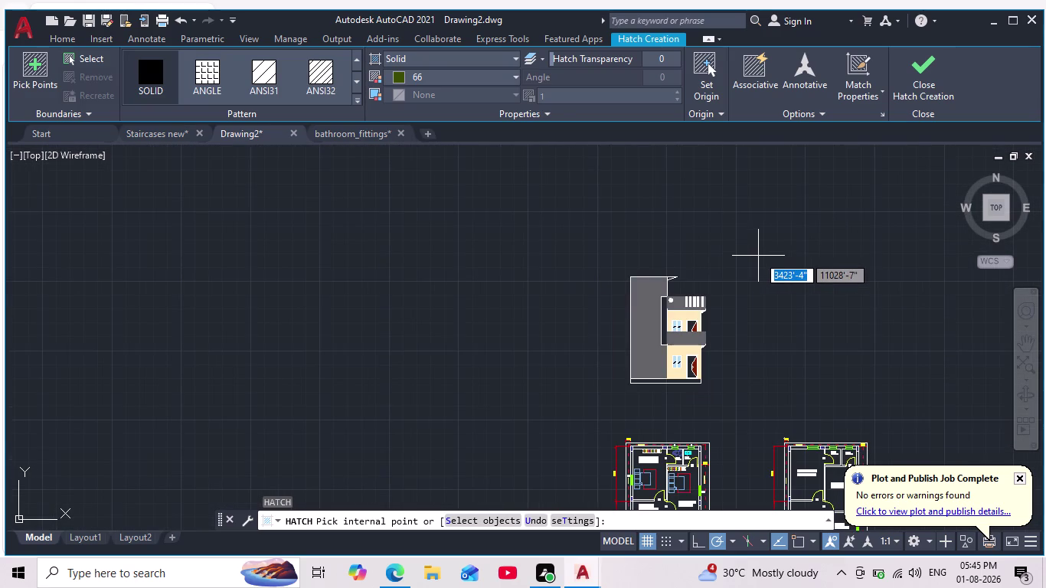
middle_drag(759, 257, 757, 291)
scroll(up, 3)
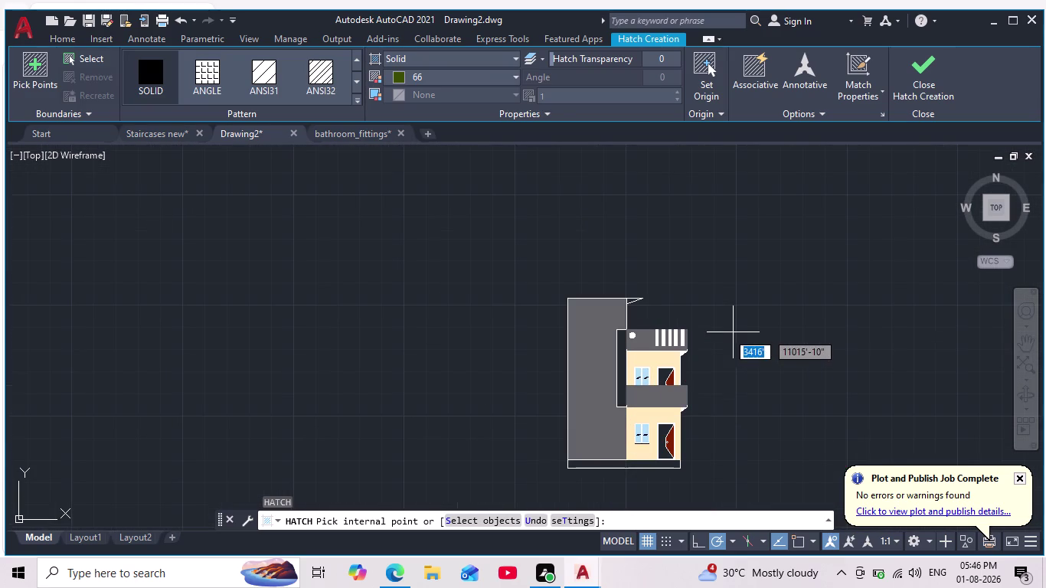
scroll(up, 3)
scroll(down, 3)
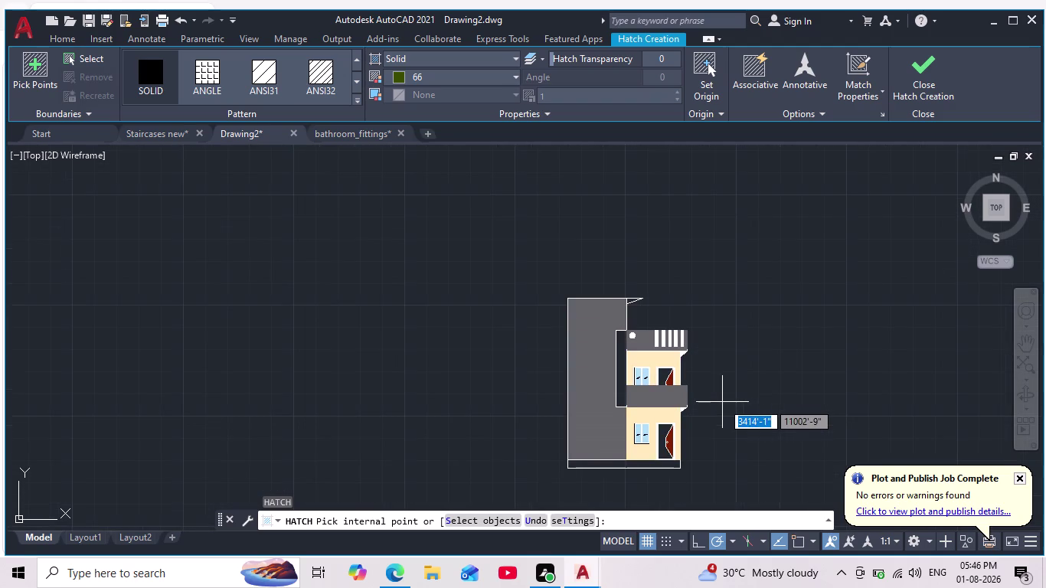
middle_drag(721, 403, 722, 348)
scroll(down, 3)
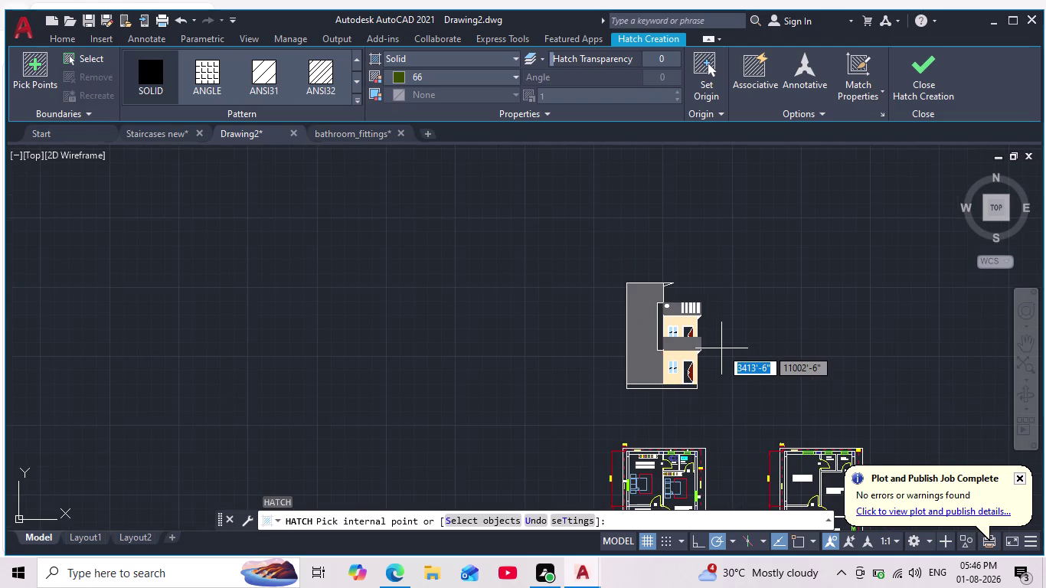